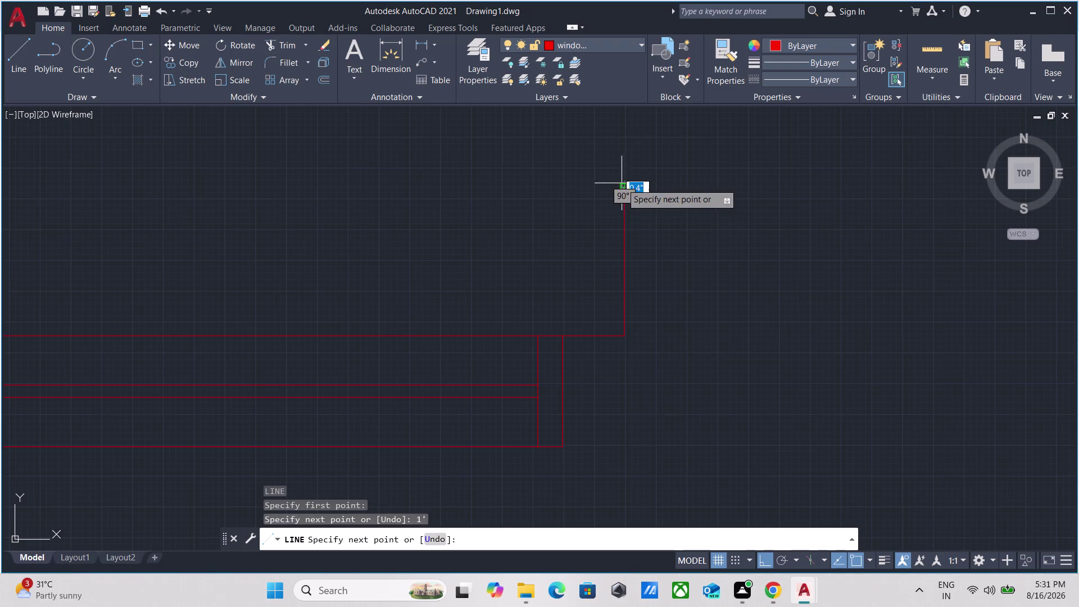
Erase the stray vertical line and draw a 1' line up from the wall's end corner.
scroll(down, 3)
middle_drag(447, 163, 669, 189)
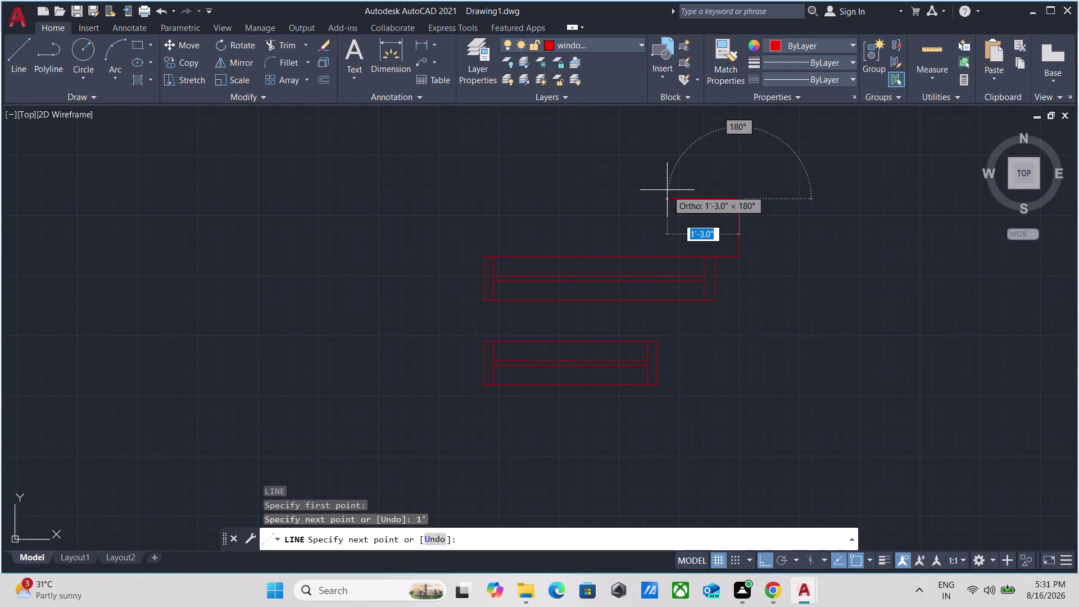
key(Escape)
scroll(up, 3)
middle_drag(725, 177, 701, 290)
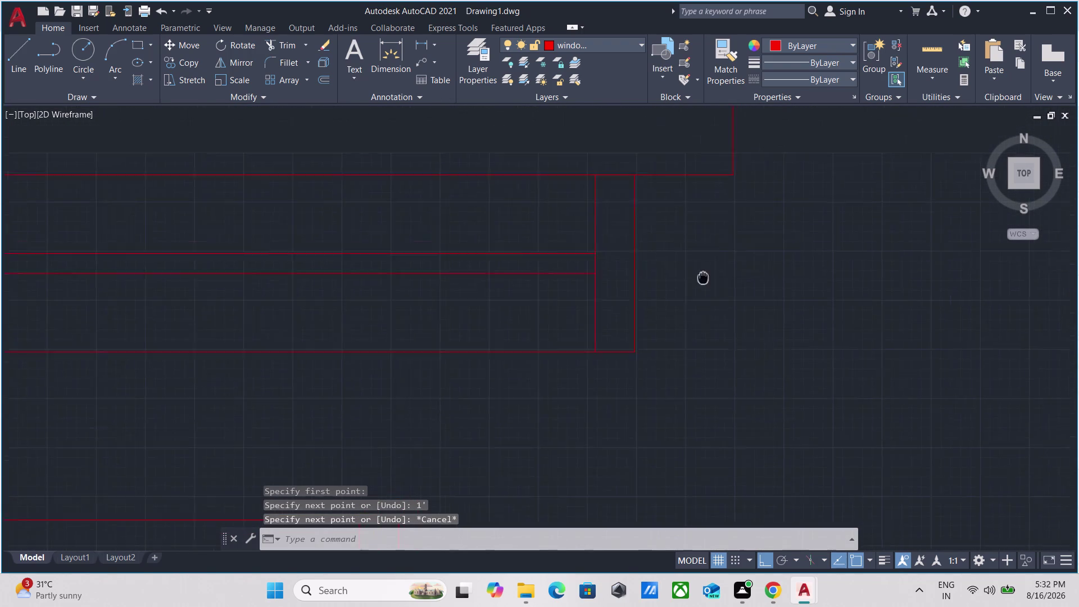
middle_drag(700, 290, 693, 312)
drag(691, 266, 678, 251)
key(Escape)
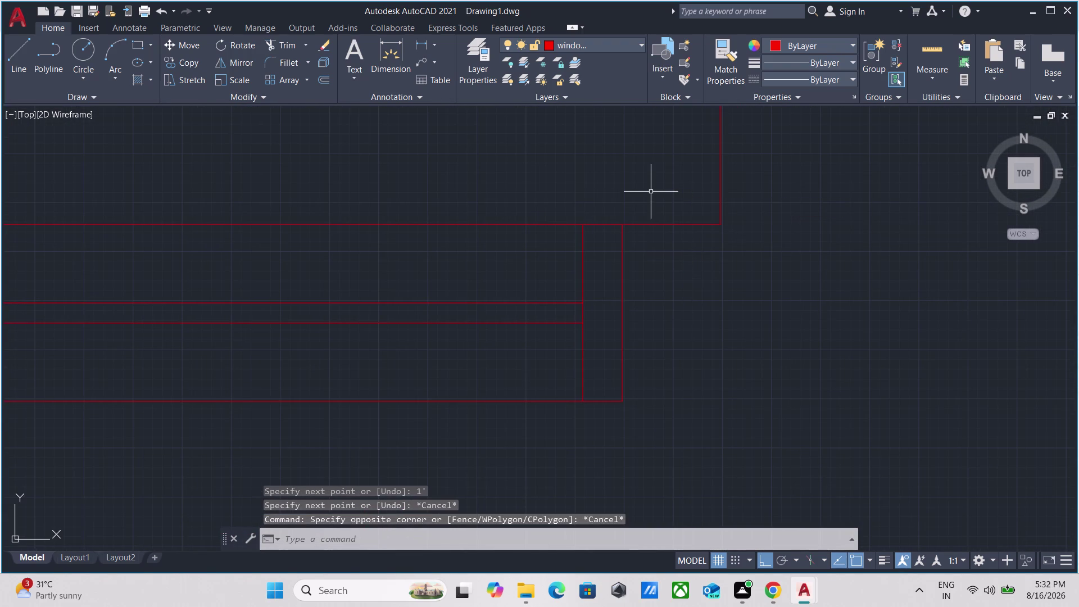
From the top-left corner, draw lines 6" left, 1' up, and across to the right line.
key(l)
key(Return)
scroll(down, 3)
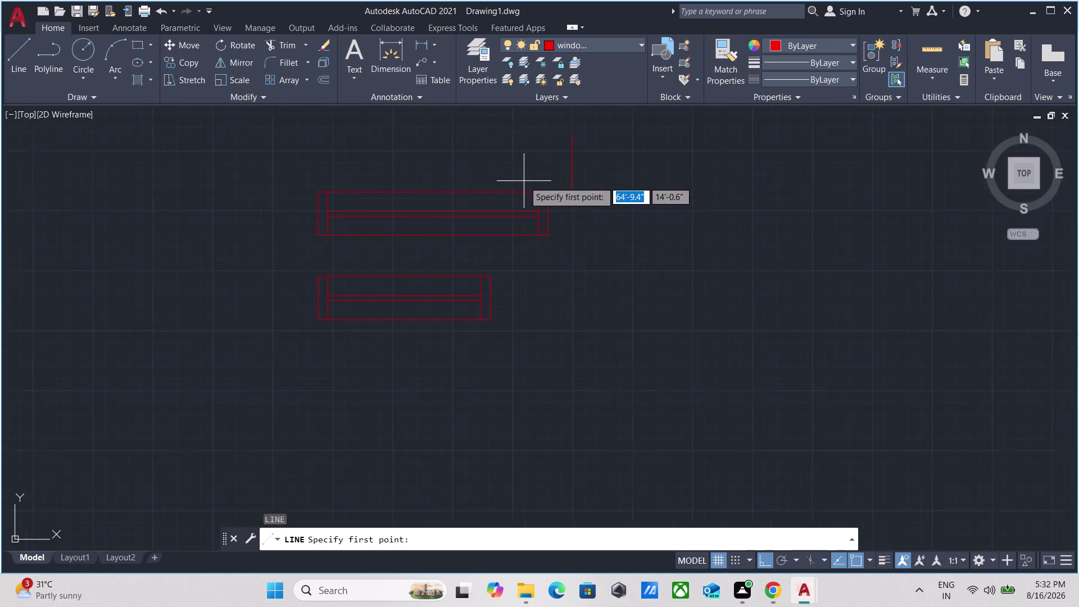
middle_drag(529, 181, 707, 197)
scroll(up, 3)
scroll(up, 3)
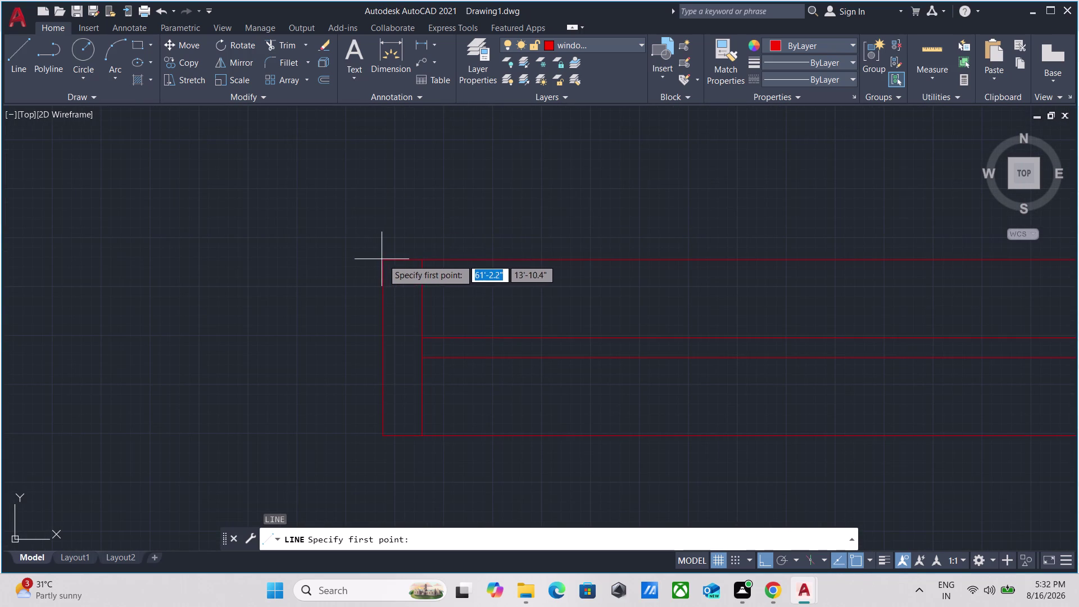
click(384, 259)
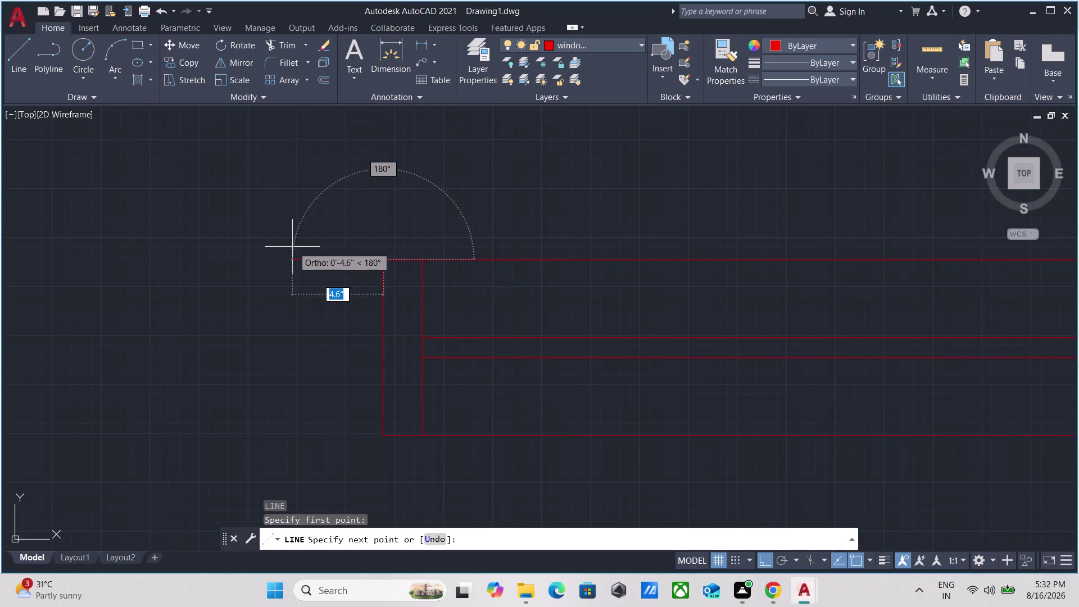
key(6)
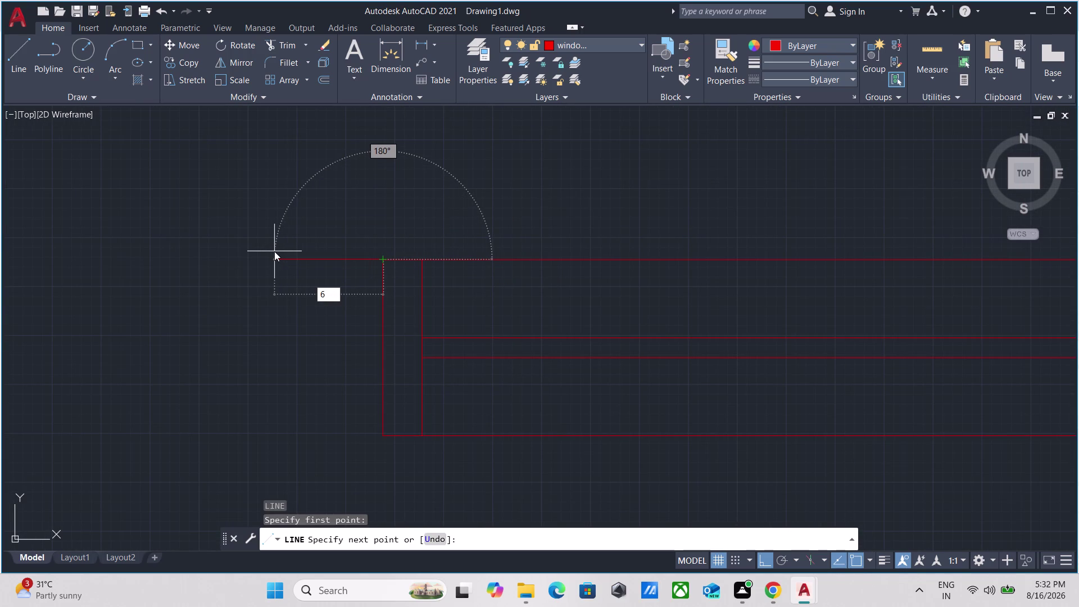
key(Return)
scroll(down, 3)
middle_drag(290, 134, 290, 250)
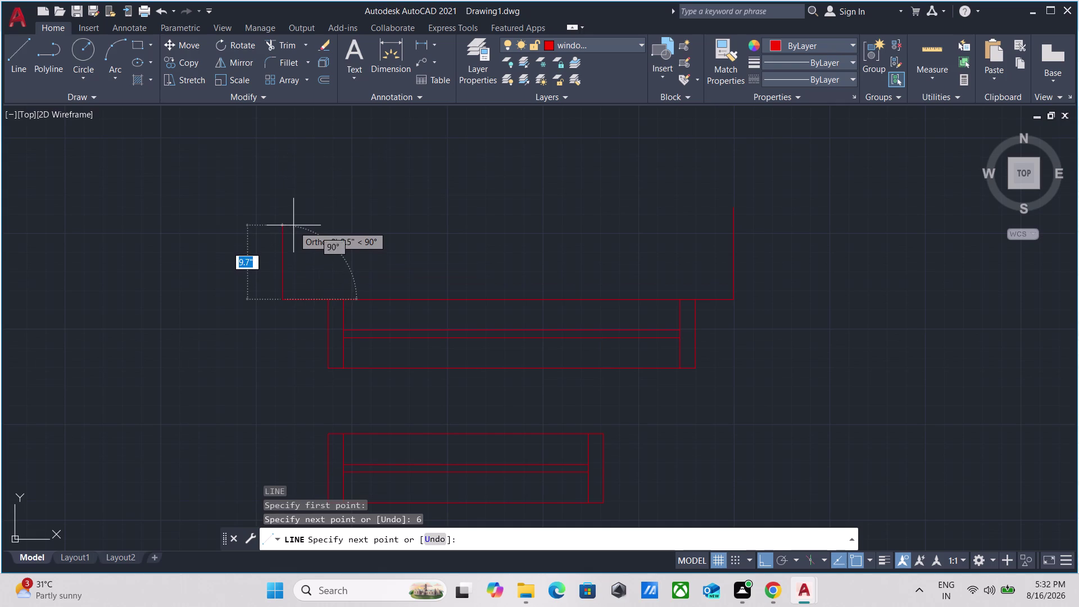
text(1)
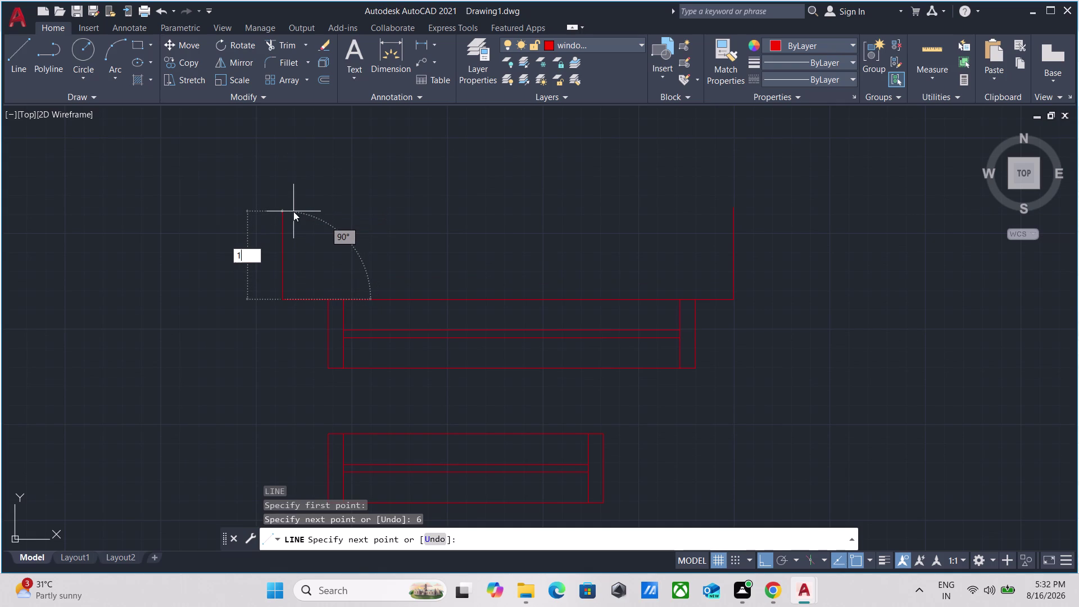
text(')
key(Return)
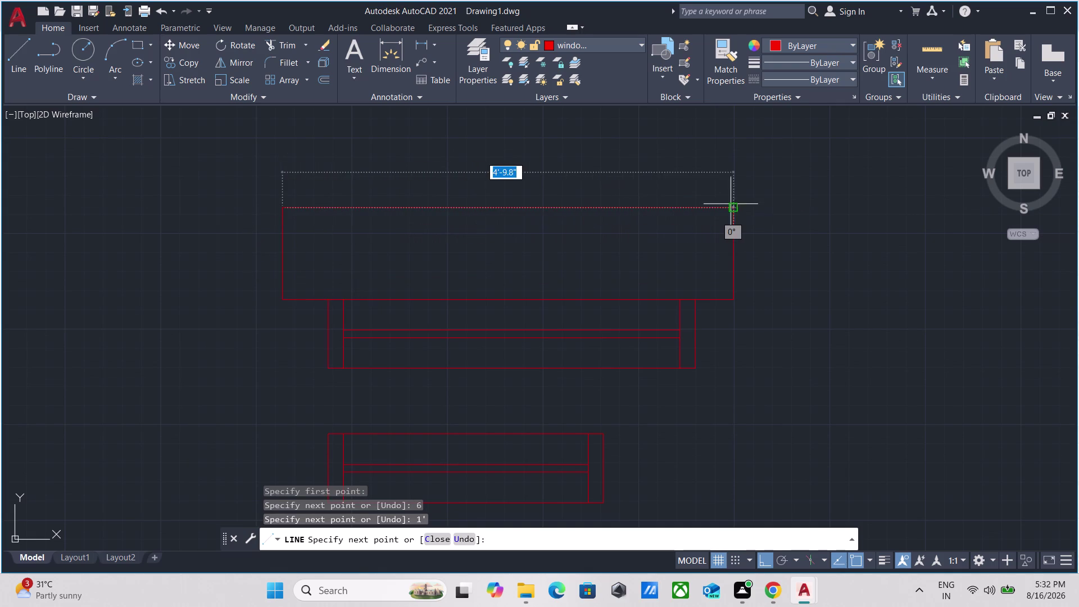
click(734, 209)
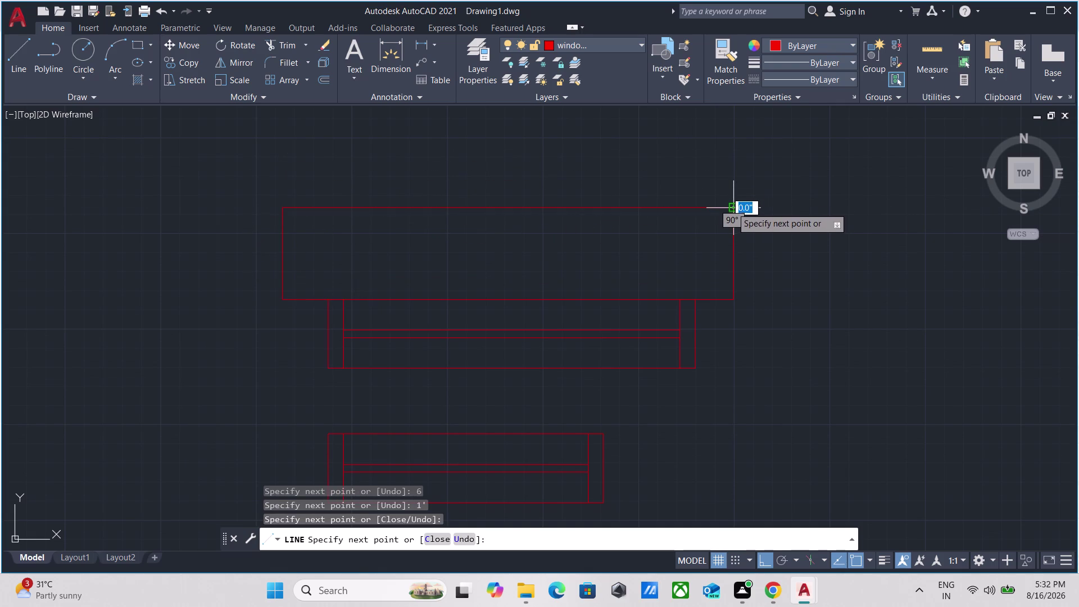
key(Escape)
scroll(down, 3)
drag(764, 221, 741, 209)
click(650, 163)
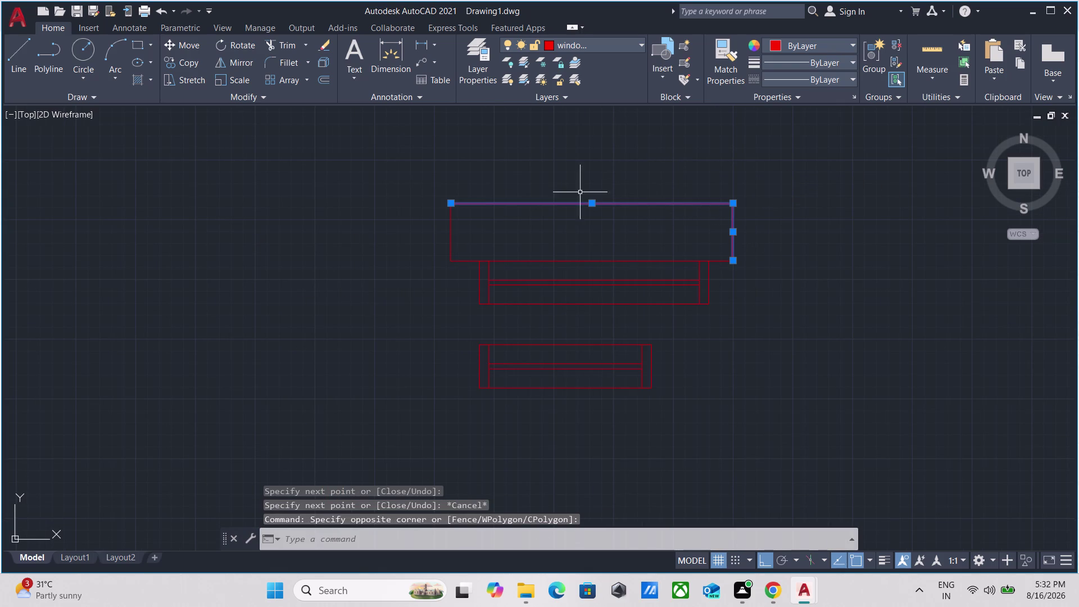
Pick the outline's edges one by one, then cancel and clear that selection.
click(491, 221)
click(385, 213)
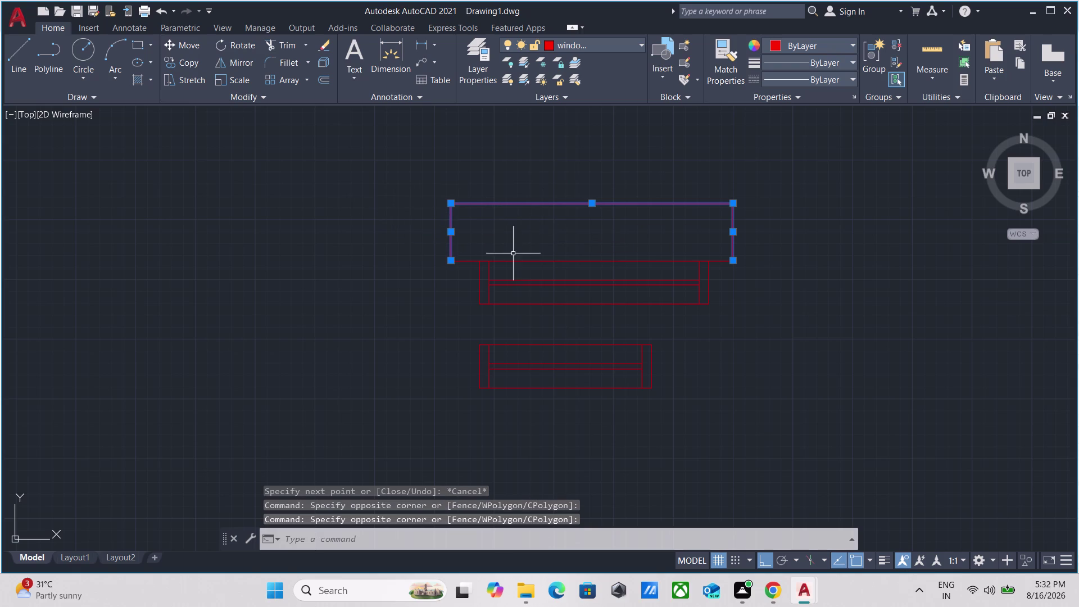
scroll(up, 3)
drag(431, 238, 421, 256)
click(399, 296)
middle_drag(598, 206, 442, 183)
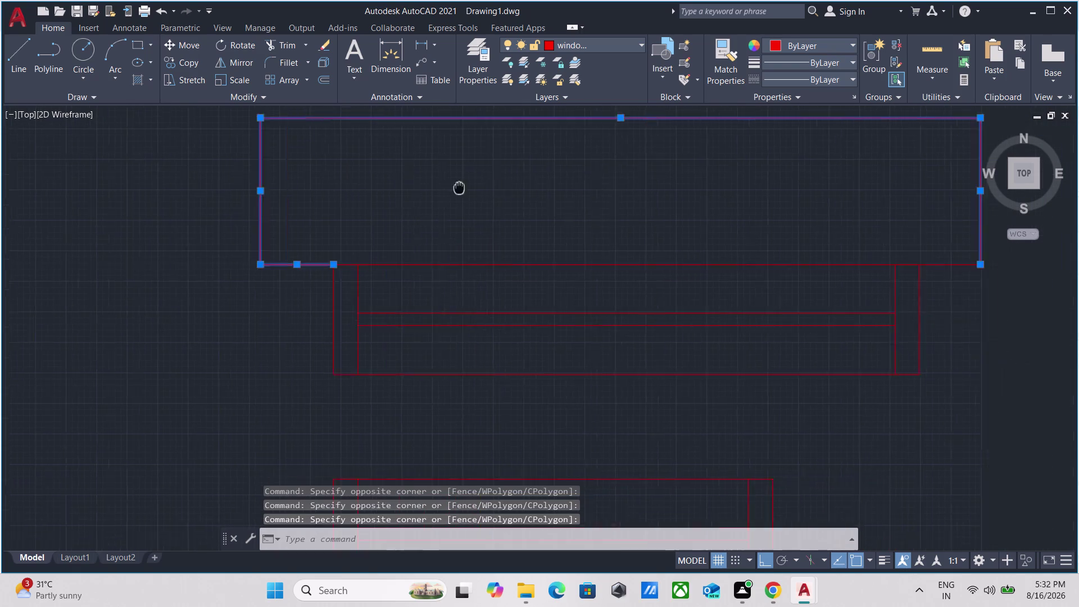
middle_drag(441, 183, 358, 162)
scroll(down, 3)
scroll(up, 3)
click(825, 241)
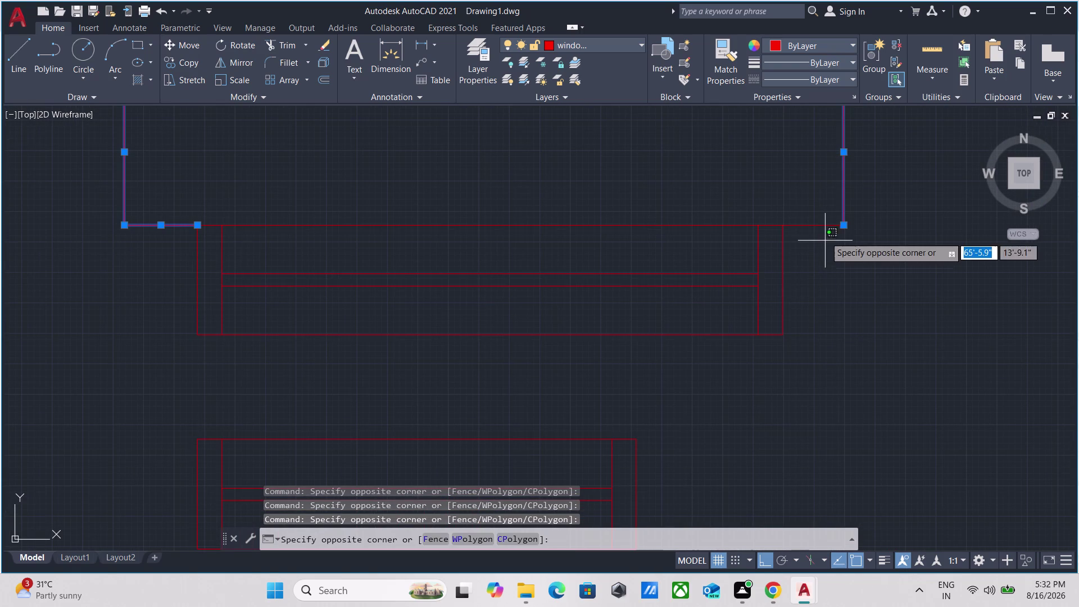
key(Escape)
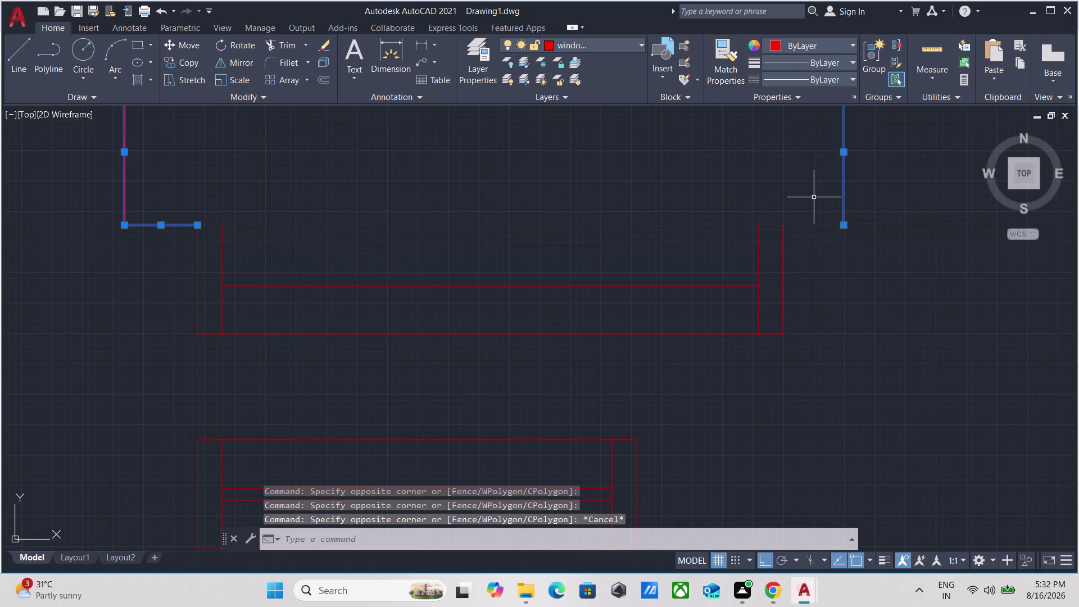
scroll(down, 3)
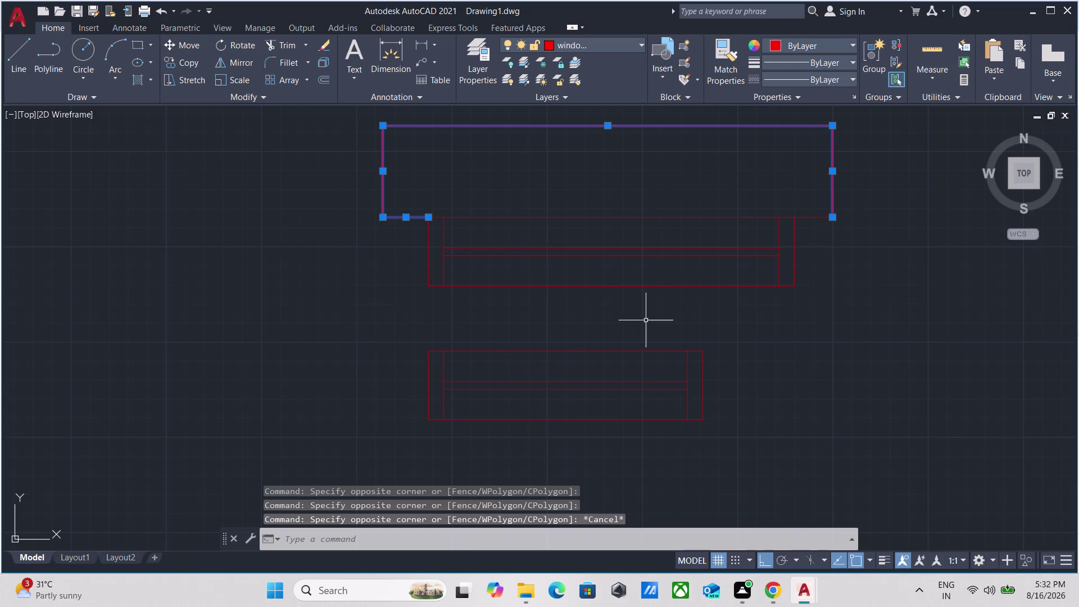
key(Escape)
Window-select the outline and upper window symbol and group them with G.
scroll(up, 3)
scroll(down, 3)
middle_click(402, 304)
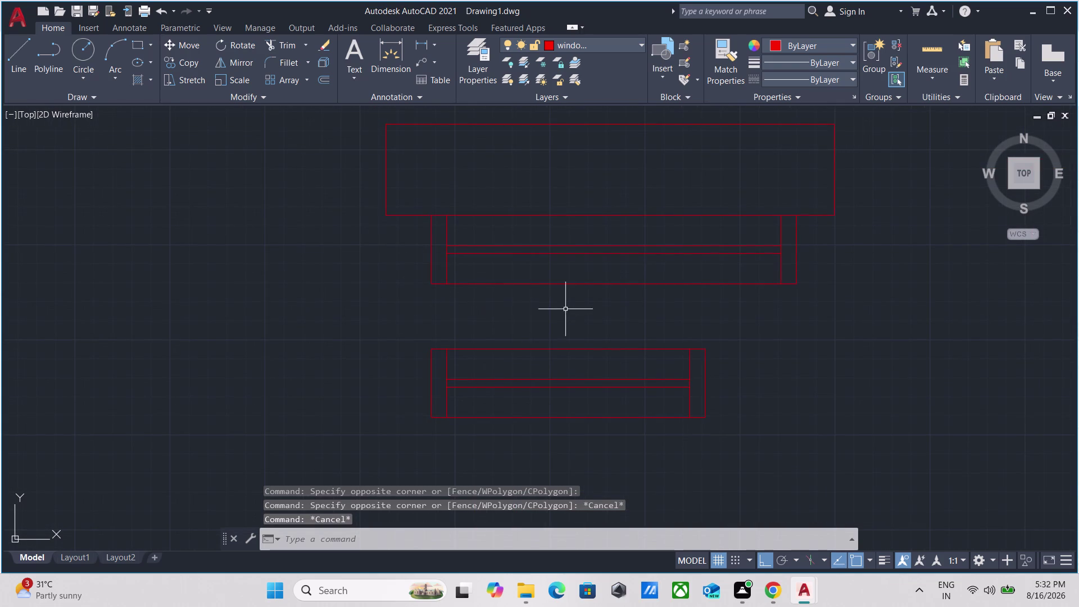
middle_drag(584, 292, 577, 315)
drag(862, 322, 856, 315)
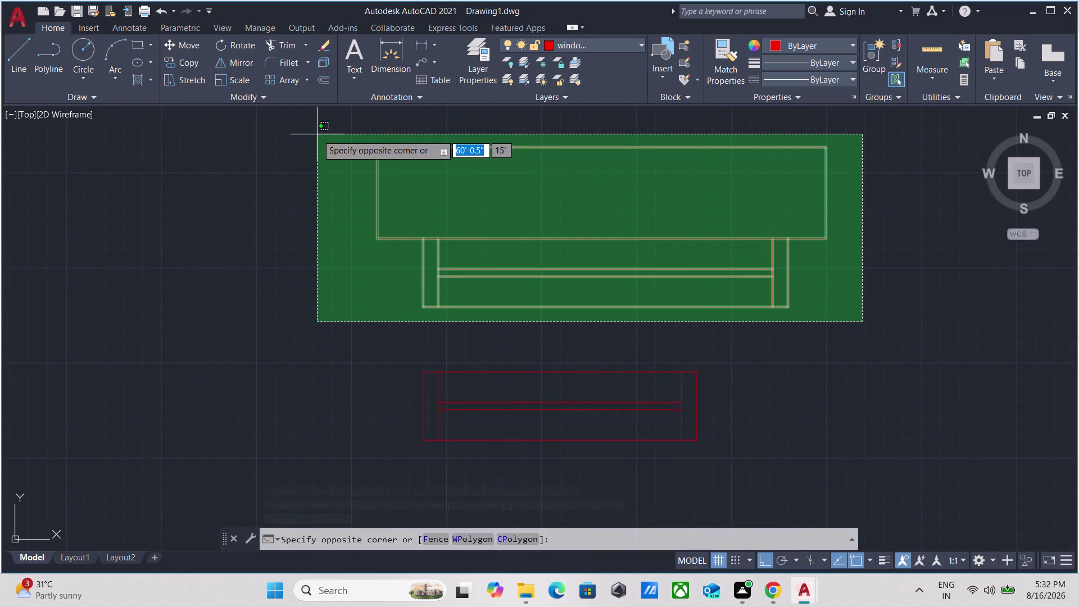
click(317, 130)
key(g)
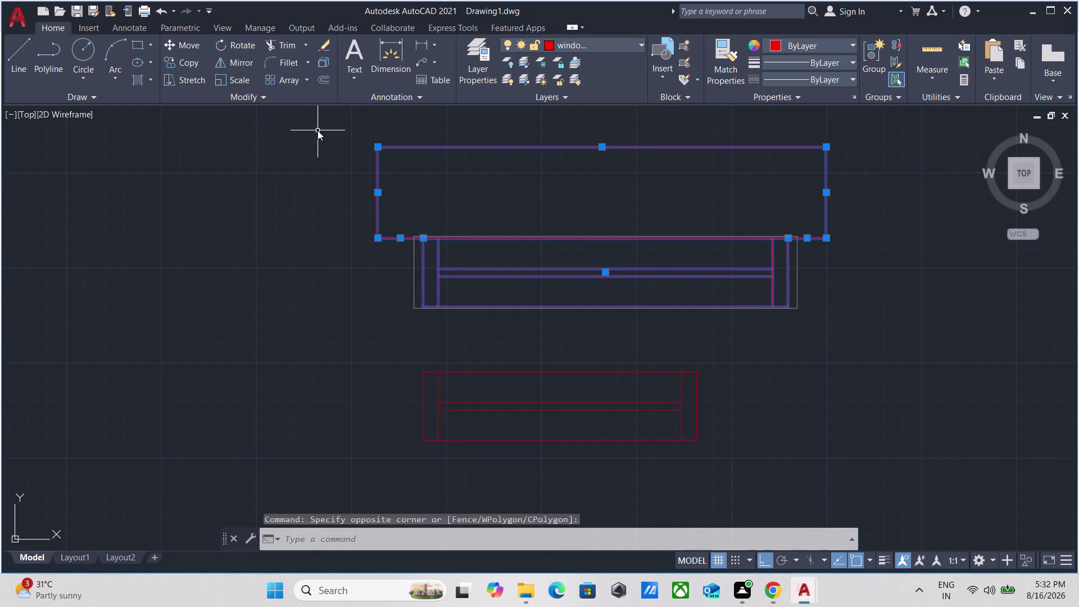
key(Return)
drag(679, 339, 665, 305)
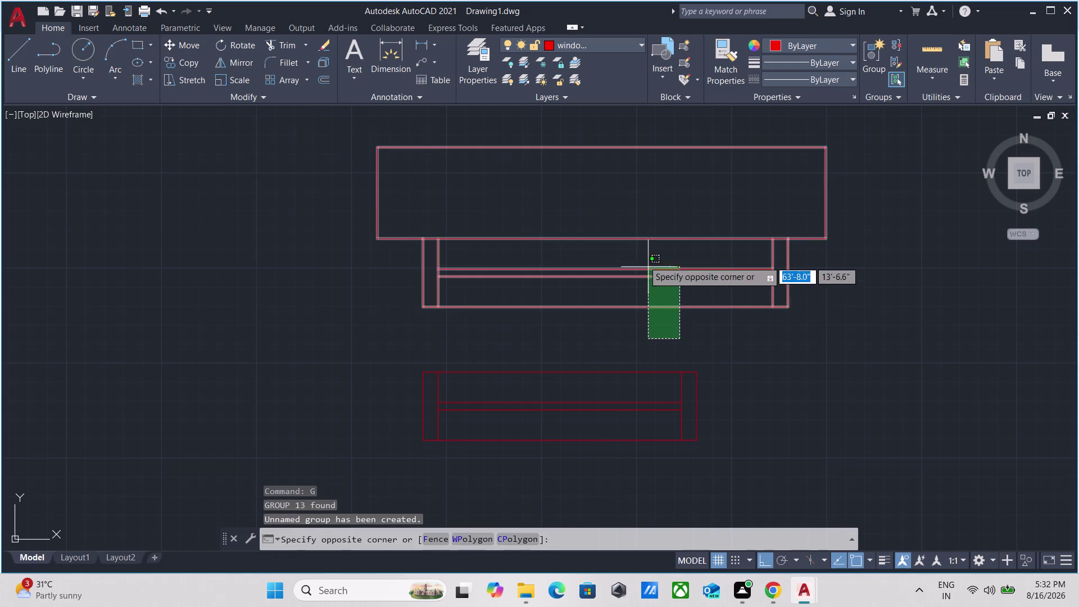
Start copying the window group from its base point, with Ortho turned off.
click(644, 260)
text(co)
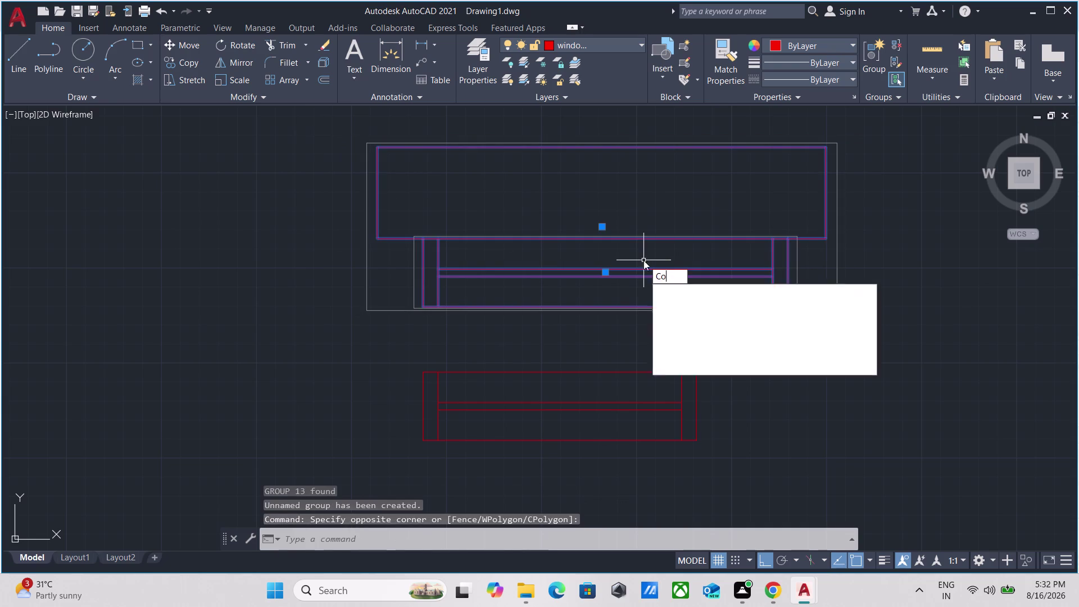
key(Return)
drag(604, 308, 604, 300)
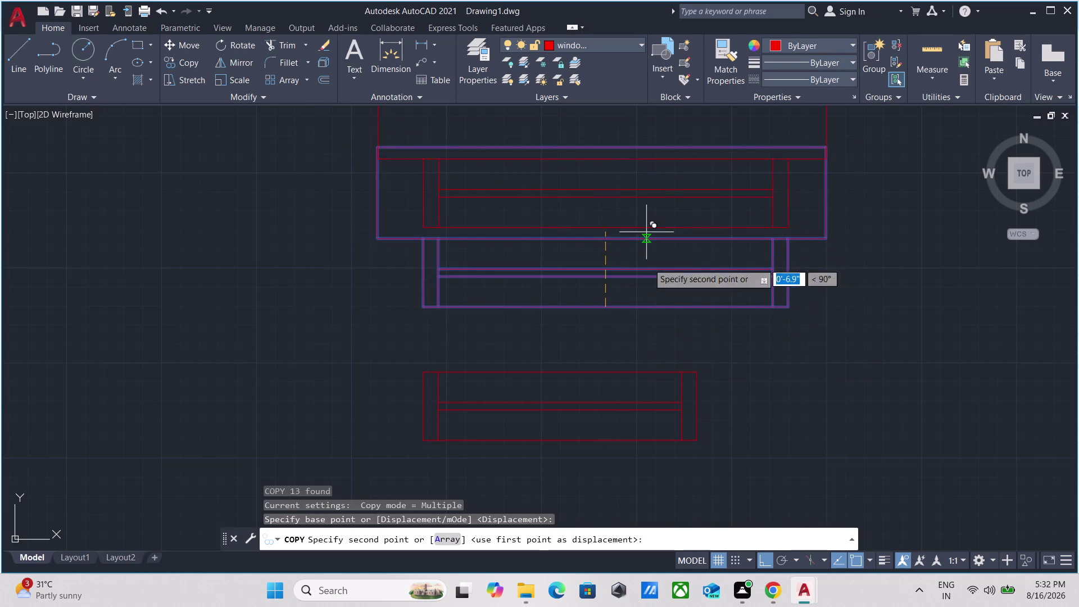
key(F8)
scroll(down, 3)
middle_drag(255, 240, 258, 238)
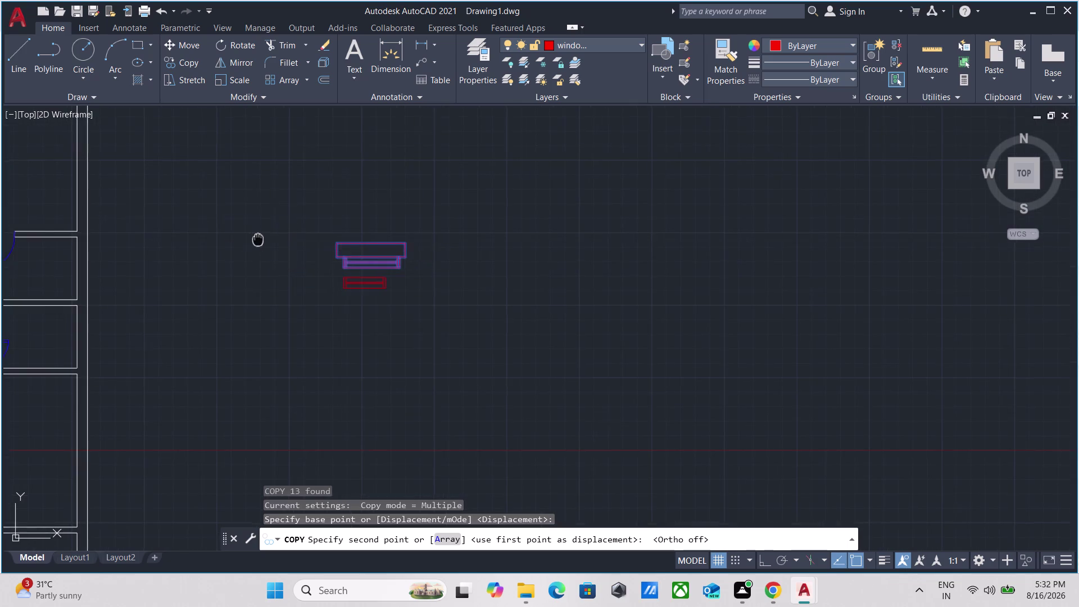
middle_drag(258, 238, 998, 206)
middle_drag(431, 132, 460, 333)
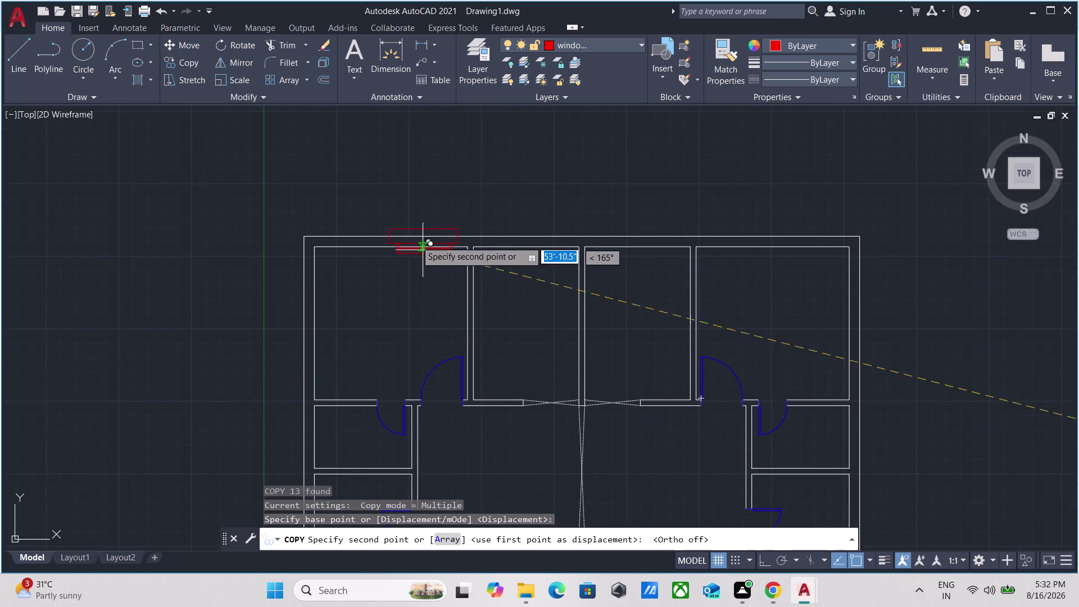
scroll(up, 3)
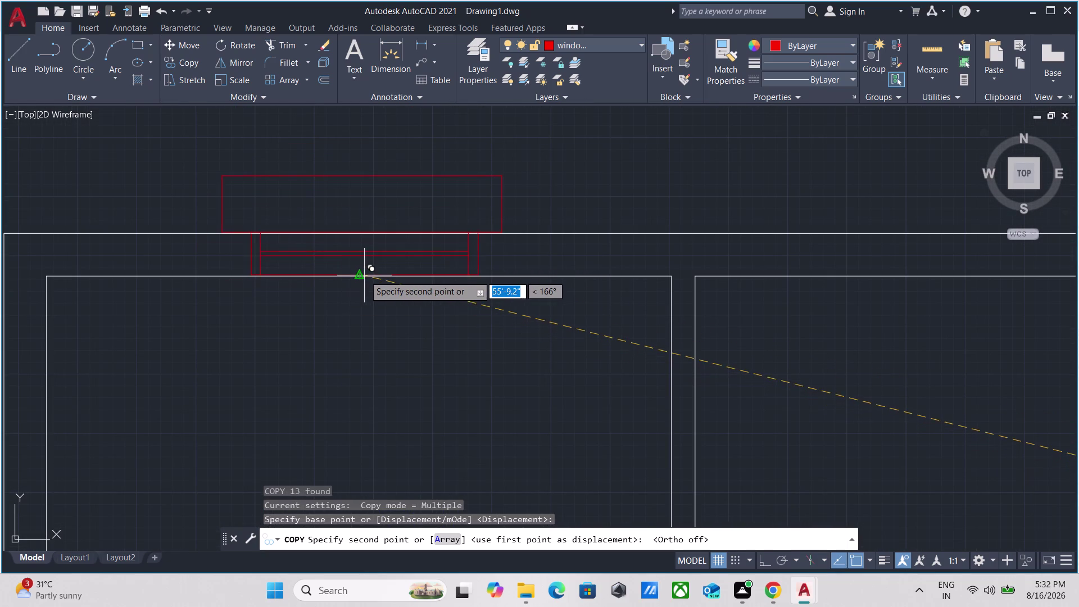
Place window copies at points along the top wall, then finish copying.
click(360, 274)
scroll(down, 3)
middle_drag(678, 186, 538, 199)
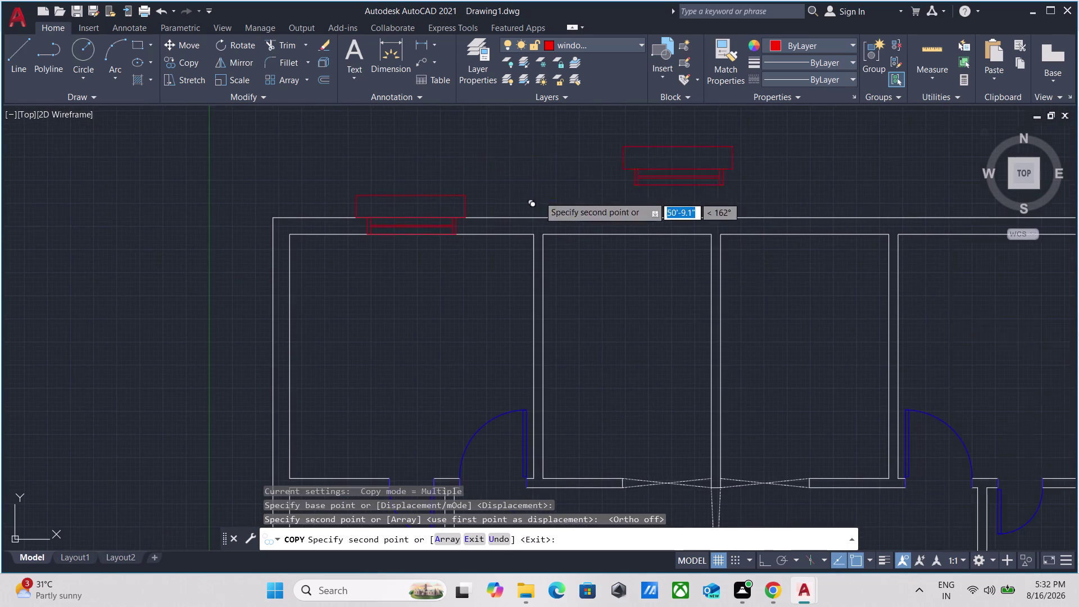
middle_drag(834, 194, 436, 172)
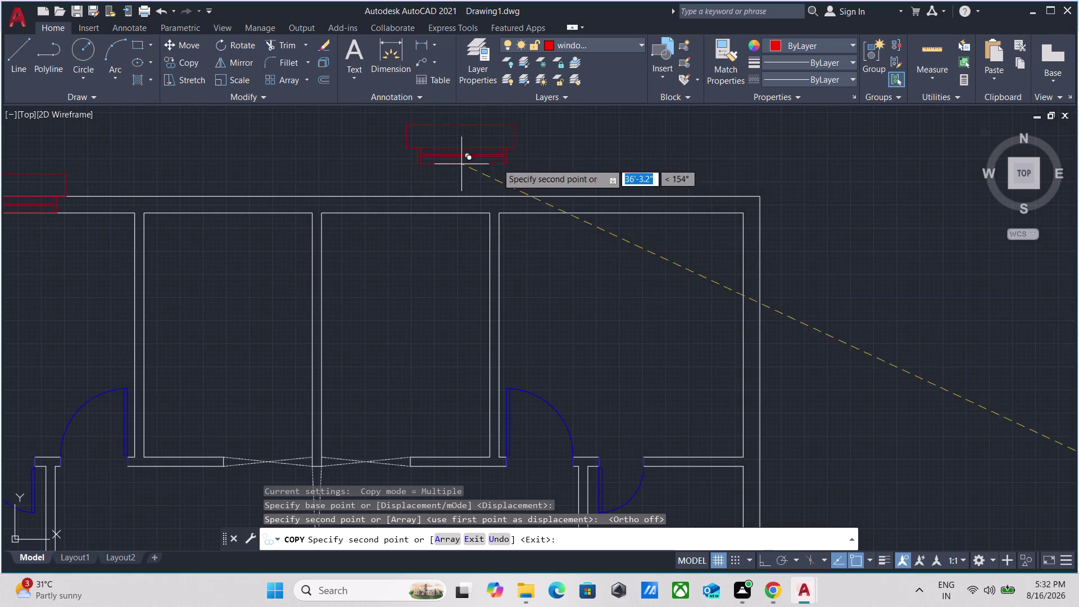
click(625, 212)
scroll(down, 3)
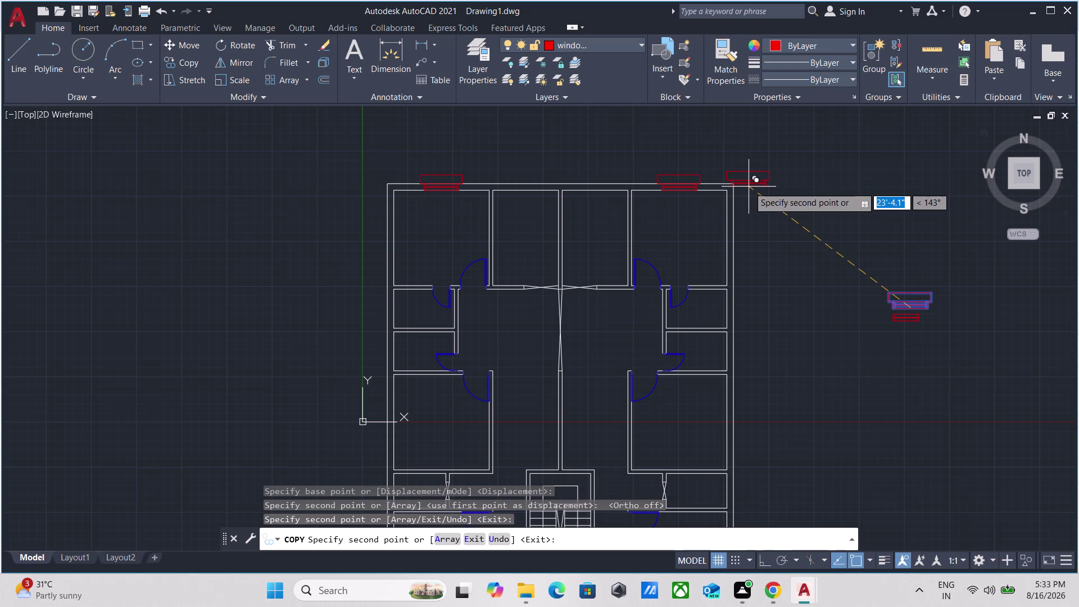
scroll(up, 3)
scroll(down, 3)
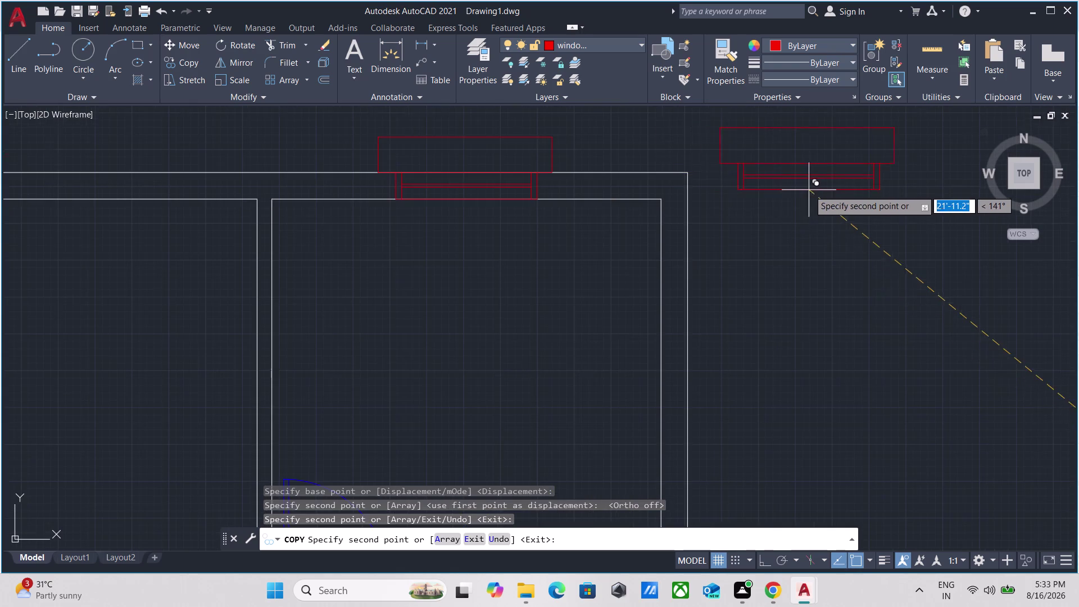
scroll(down, 3)
scroll(down, 3)
middle_drag(845, 197, 589, 178)
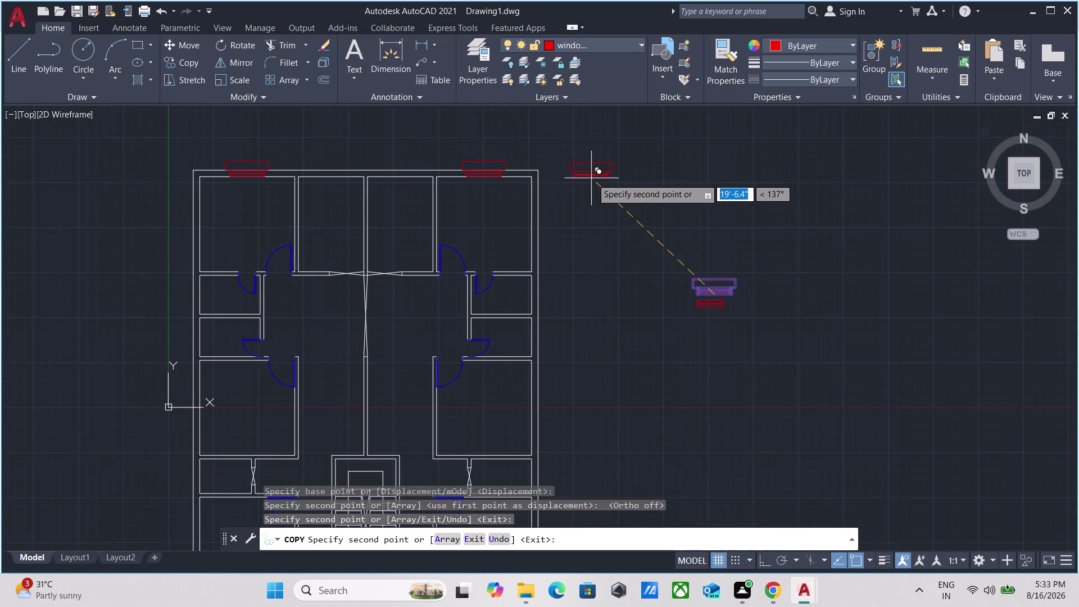
scroll(up, 3)
key(Escape)
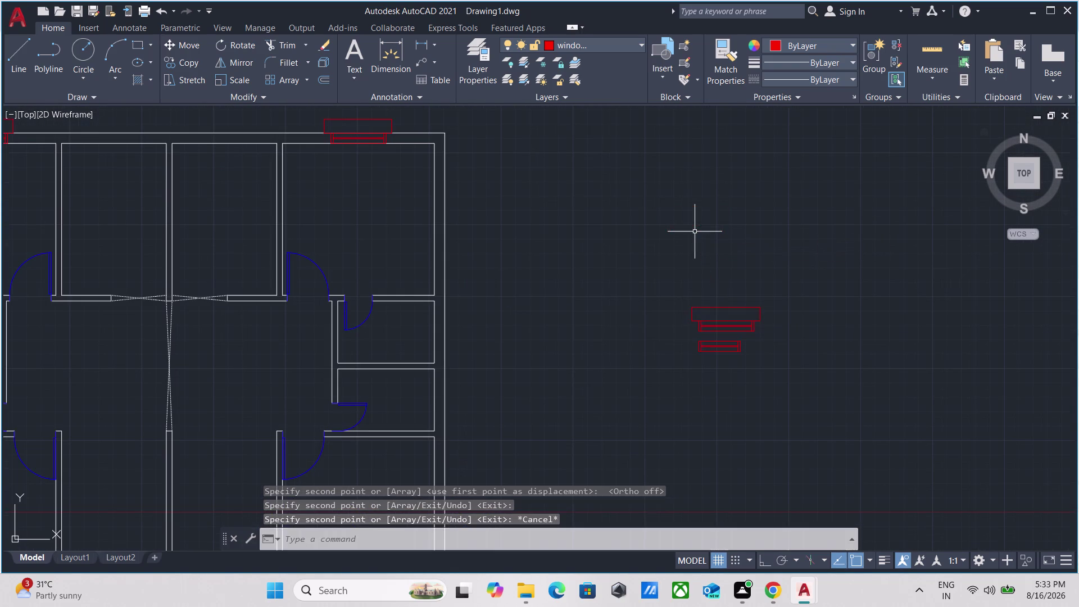
Copy the smaller window symbol from its lower-left corner to a spot below the original.
scroll(up, 3)
middle_drag(678, 427, 630, 96)
middle_drag(670, 170, 523, 276)
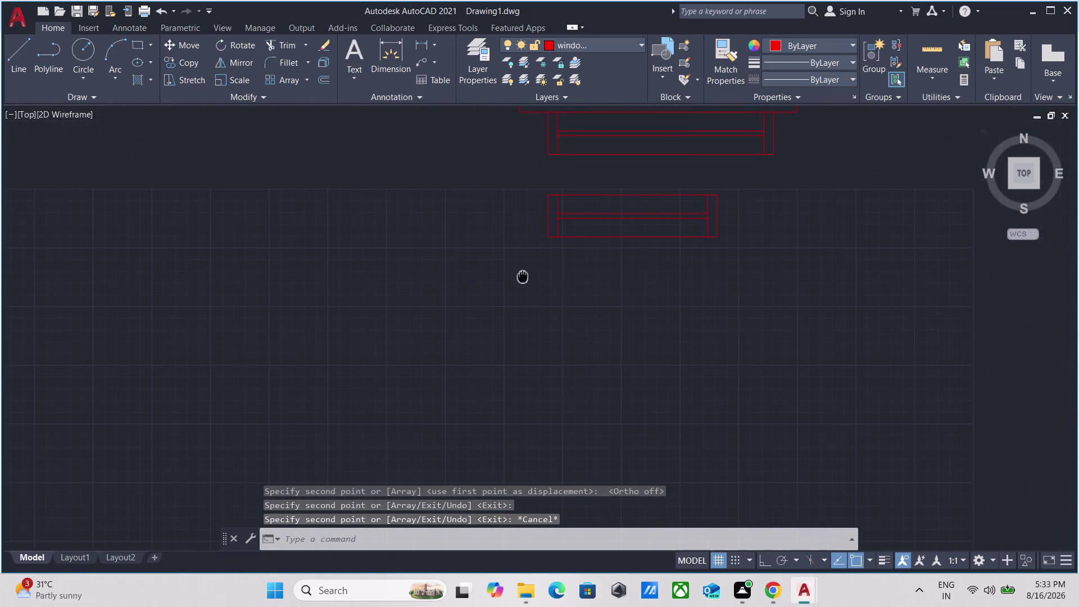
middle_drag(523, 276, 523, 276)
drag(661, 282, 655, 254)
click(608, 165)
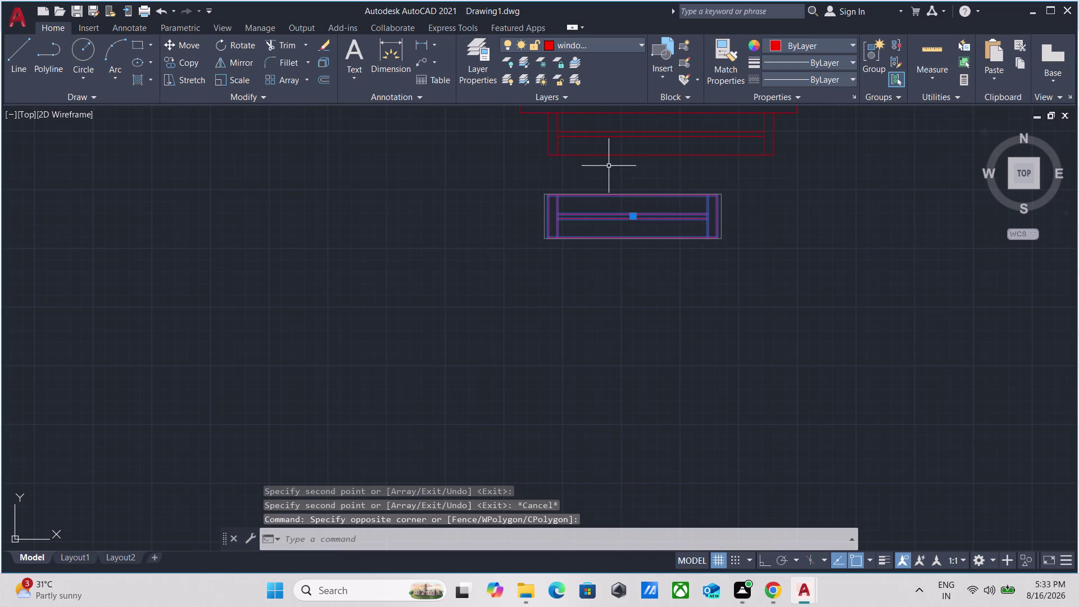
key(c)
key(o)
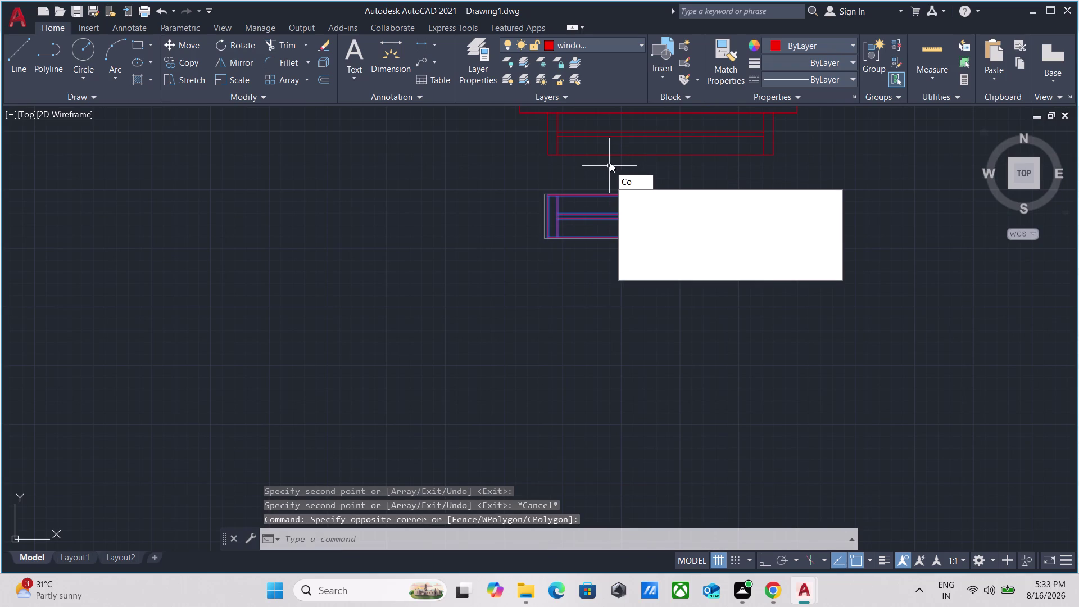
key(Return)
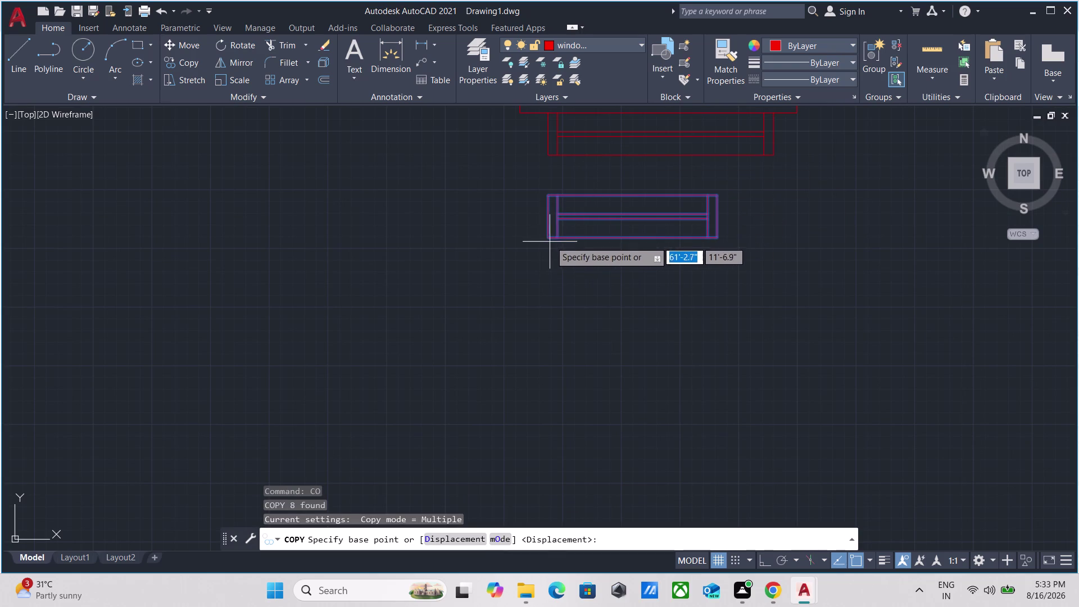
click(551, 238)
middle_drag(225, 324, 804, 285)
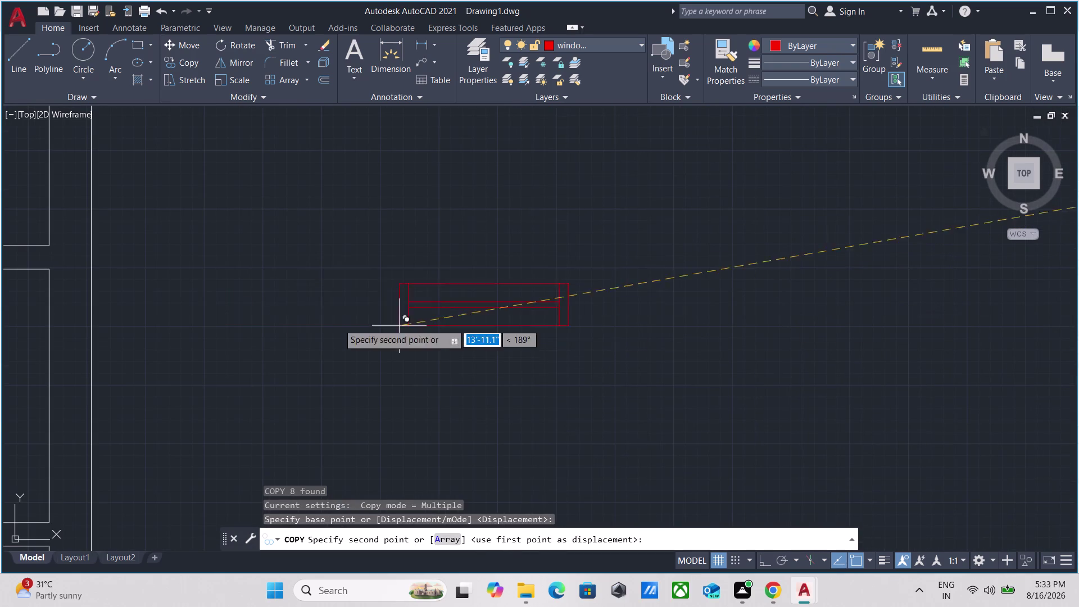
click(280, 307)
drag(345, 435, 350, 429)
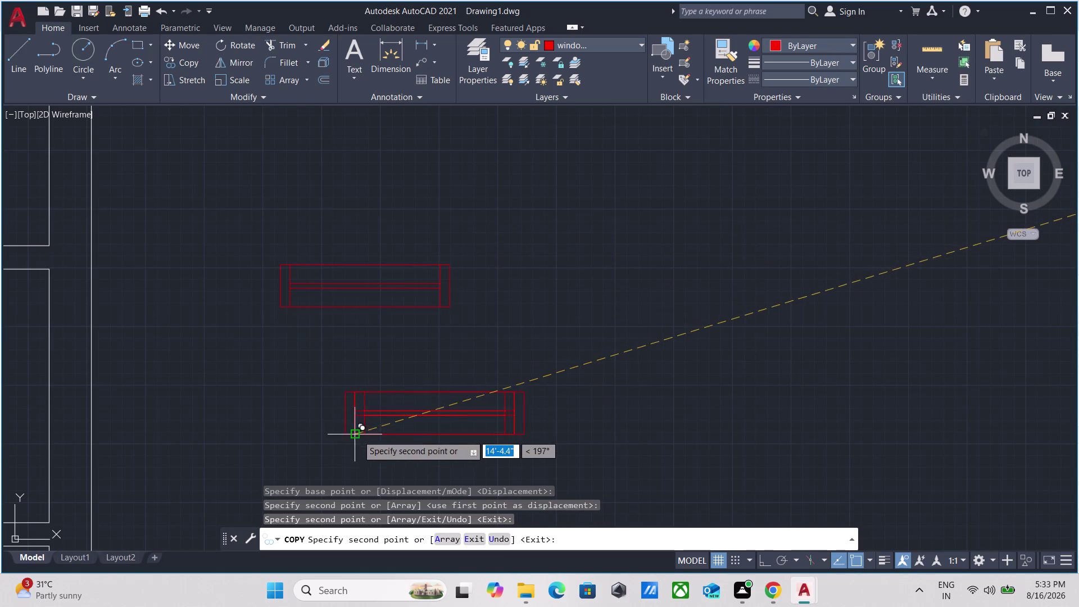
key(Escape)
Ungroup the new lower window copy.
drag(617, 493, 604, 461)
click(461, 361)
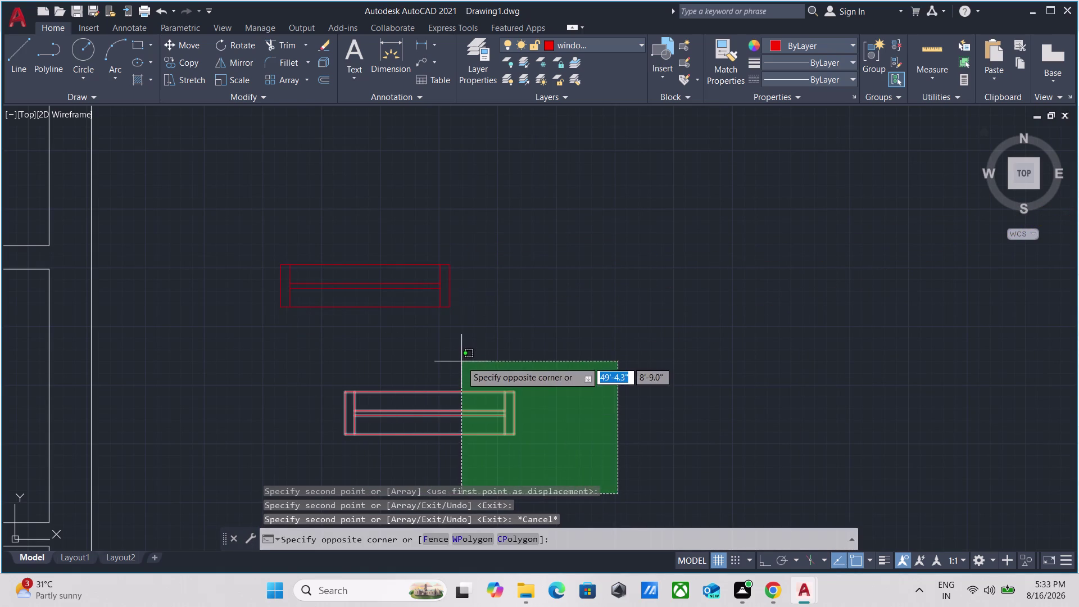
text(un)
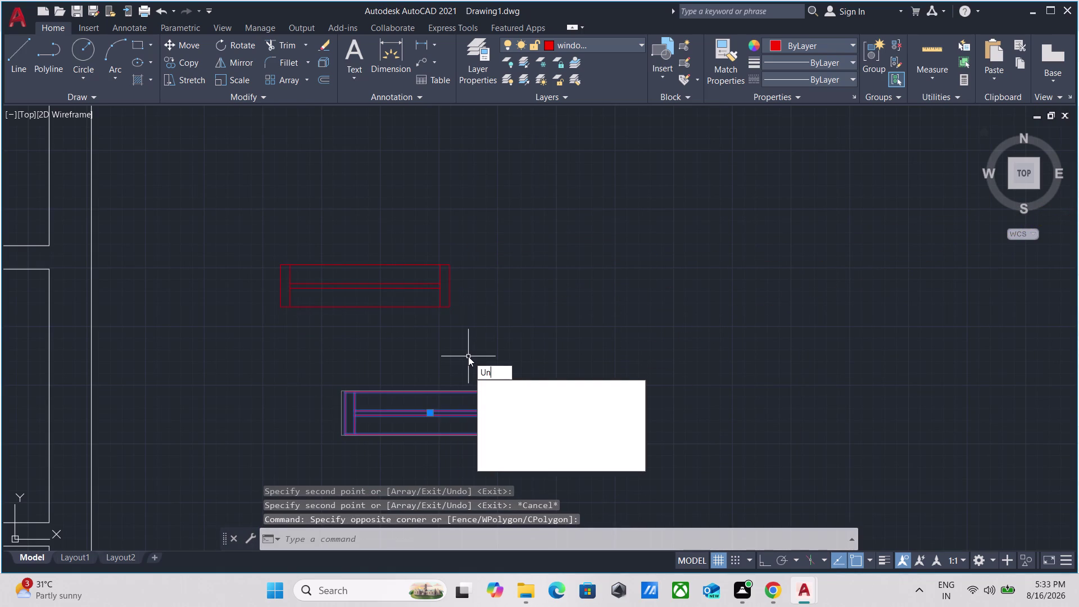
key(g)
key(Return)
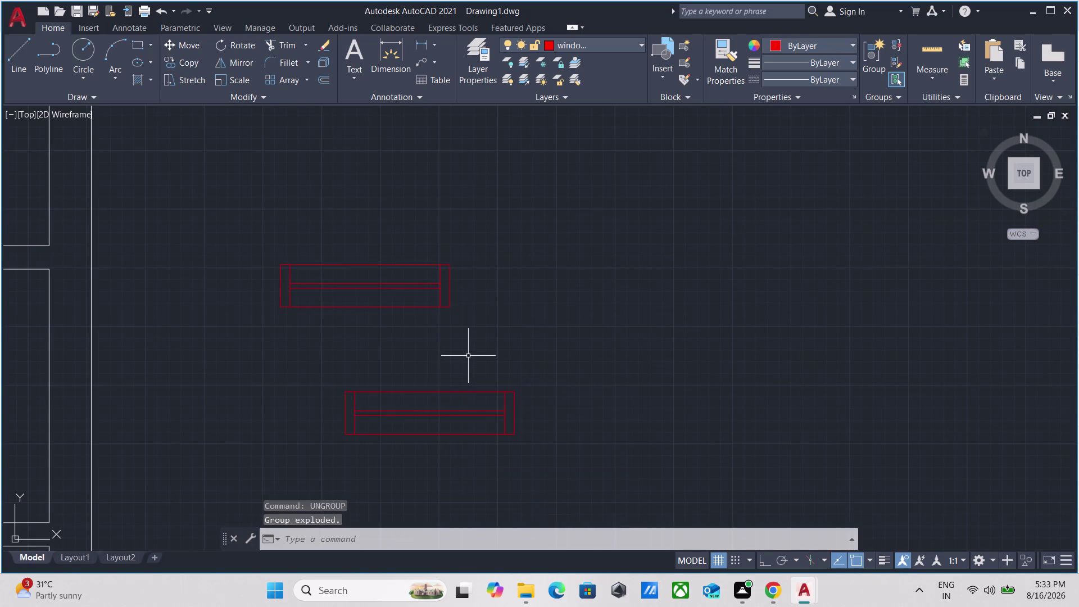
Select the lower window's right end and begin a stretch, then cancel it.
click(510, 449)
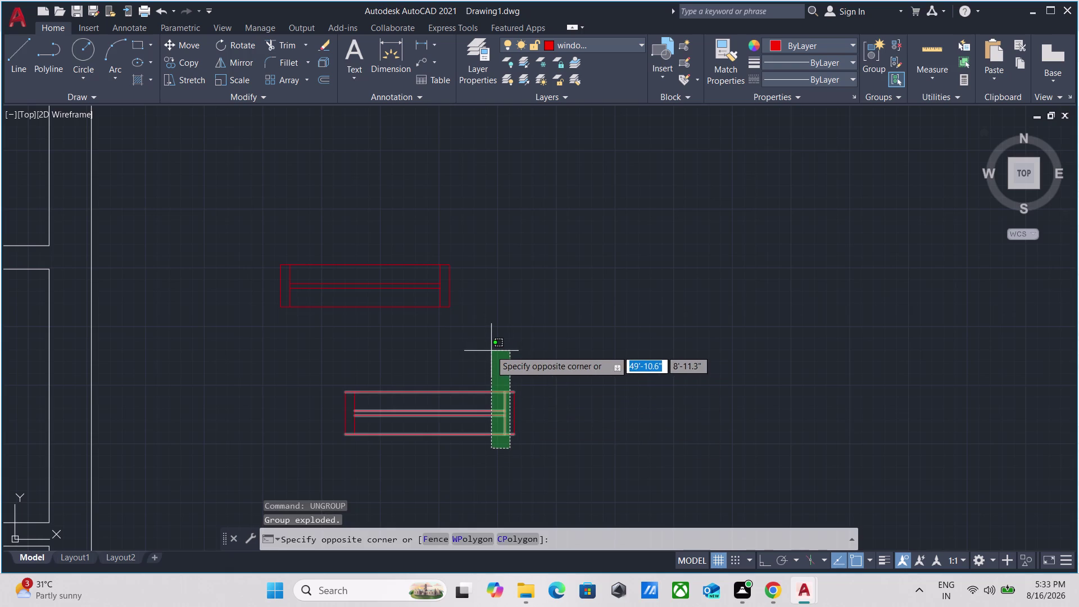
click(497, 357)
drag(537, 438, 534, 433)
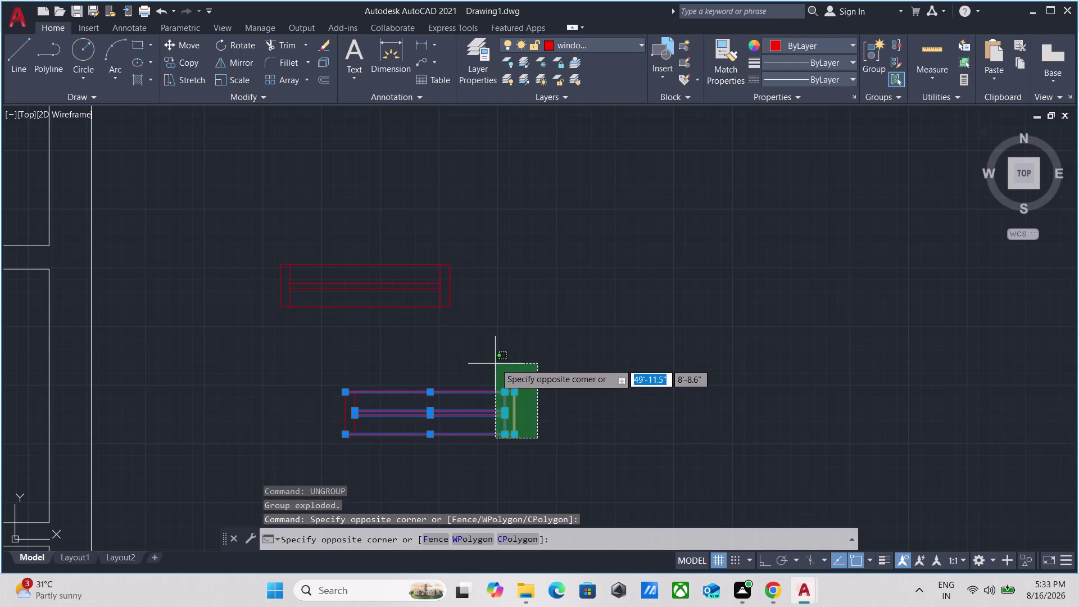
click(495, 363)
key(s)
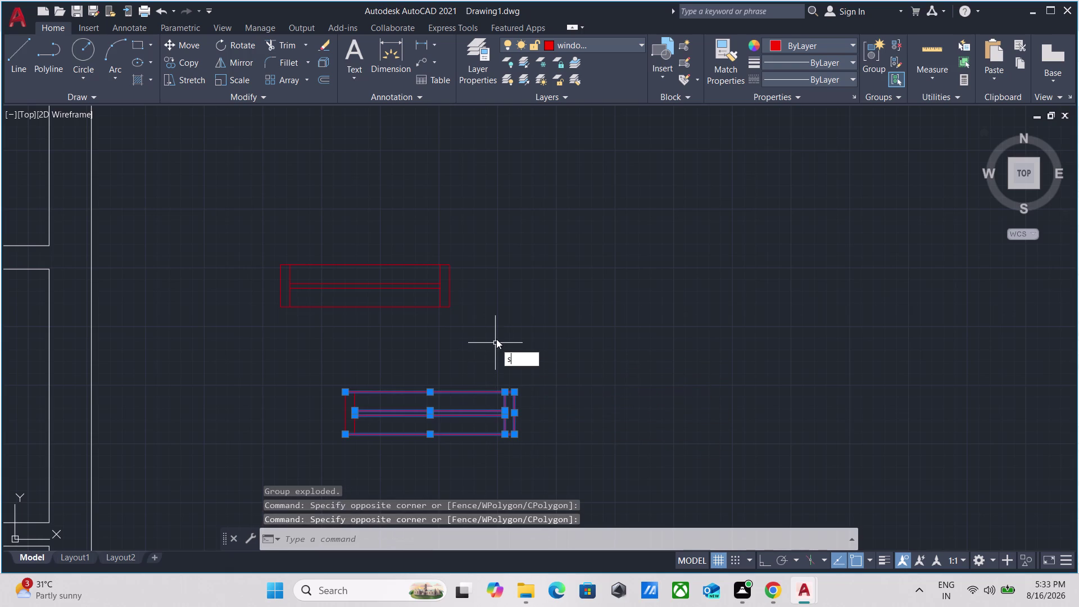
key(r)
key(BackSpace)
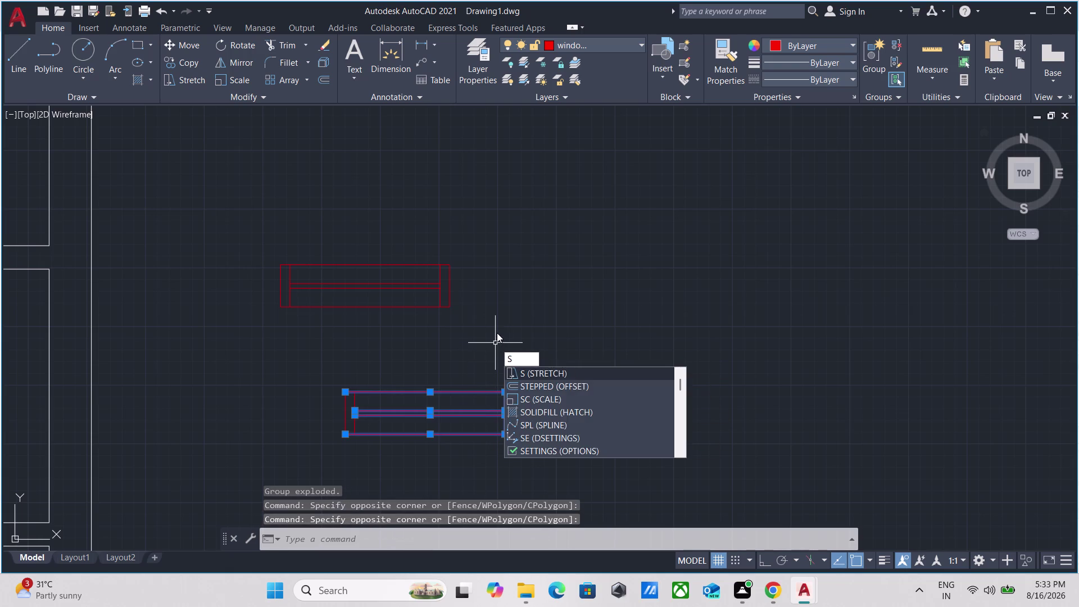
text(tr)
key(e)
key(Return)
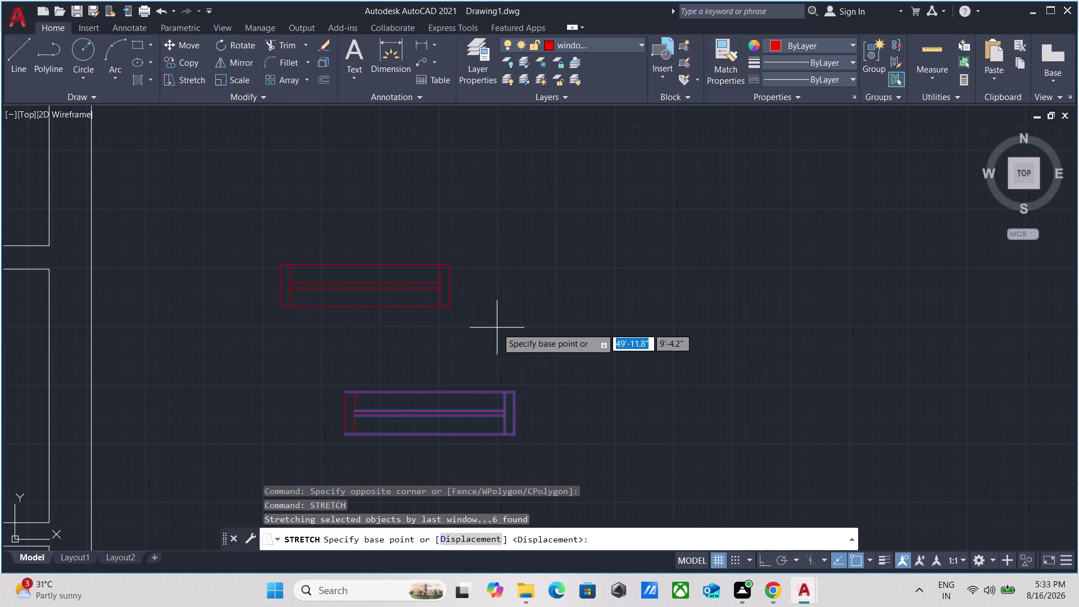
scroll(up, 3)
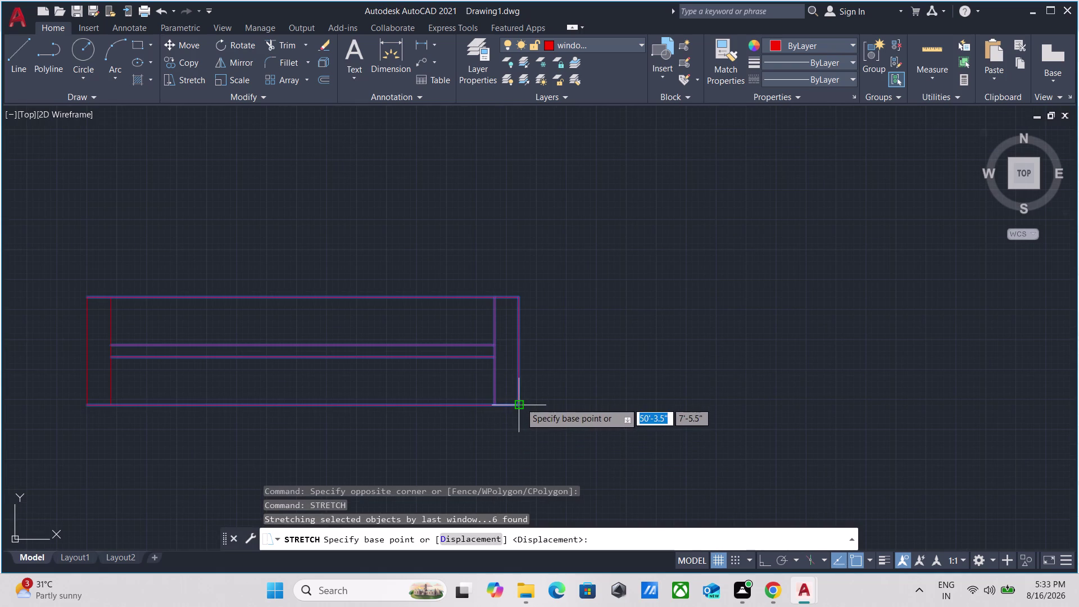
click(520, 403)
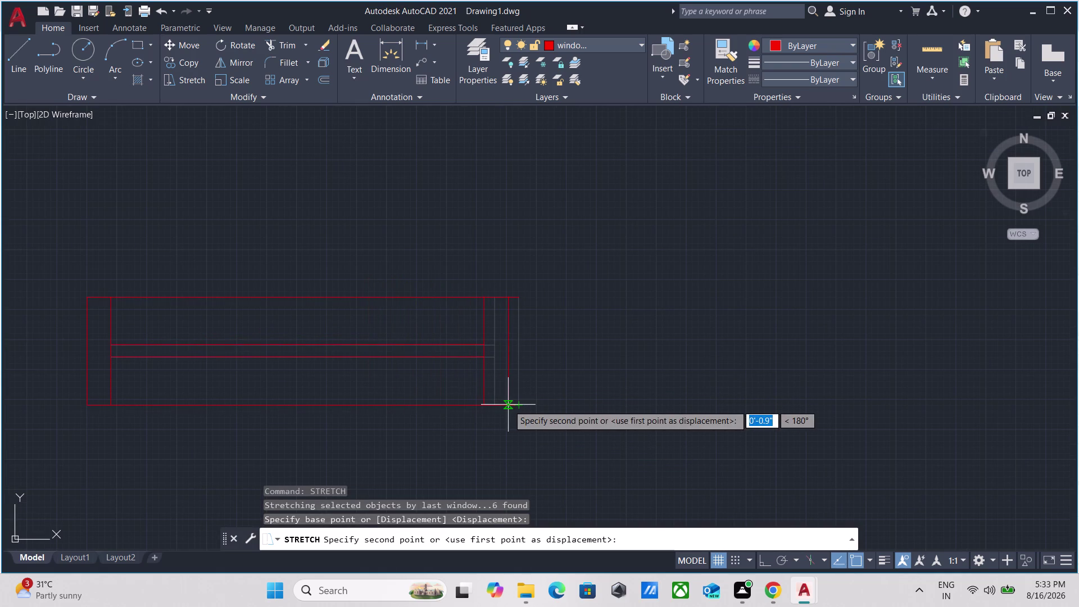
key(Escape)
scroll(down, 3)
middle_drag(520, 403, 602, 365)
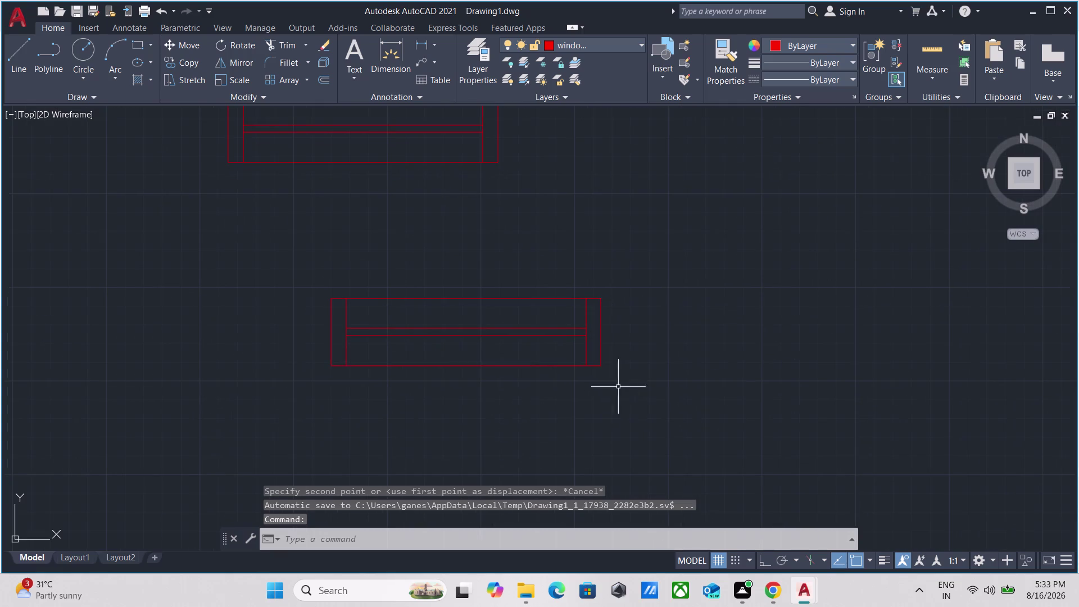
Reselect the lower window and stretch its right end 1' leftward.
drag(641, 426, 627, 403)
click(460, 221)
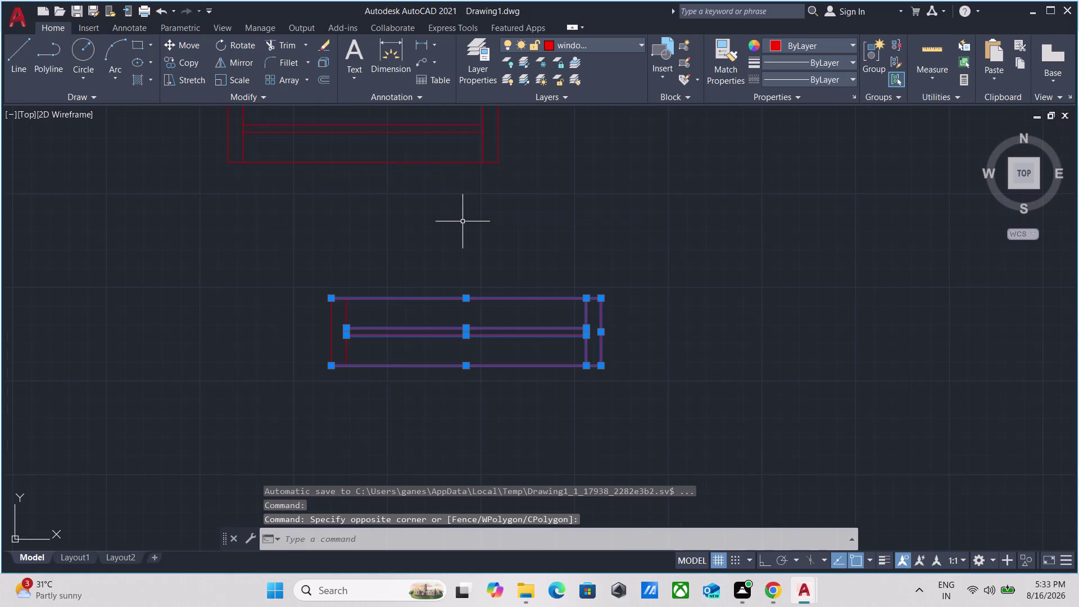
text(st)
text(re)
key(Return)
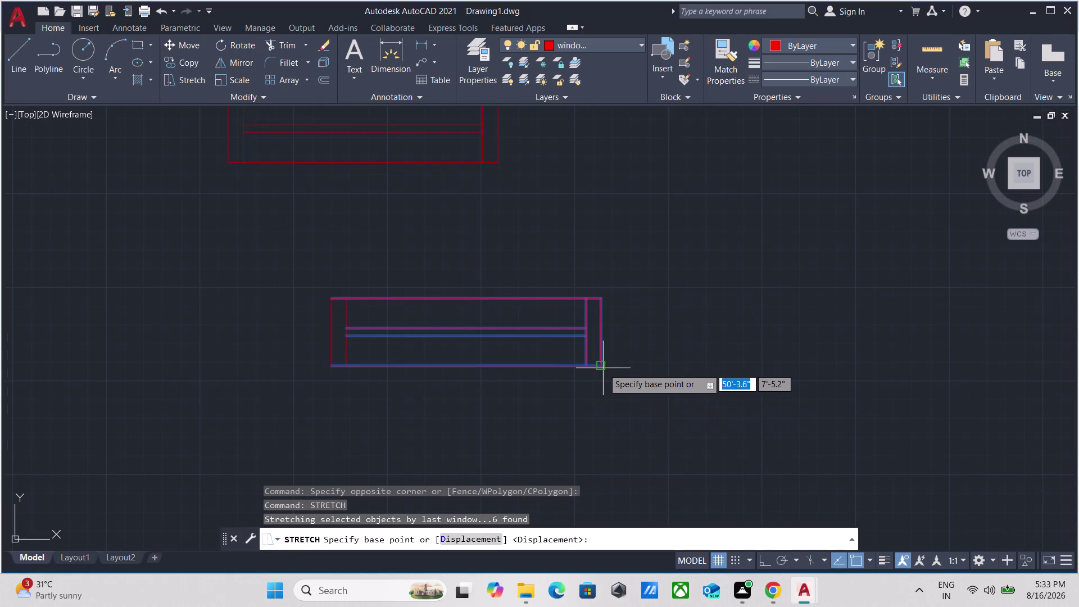
click(604, 367)
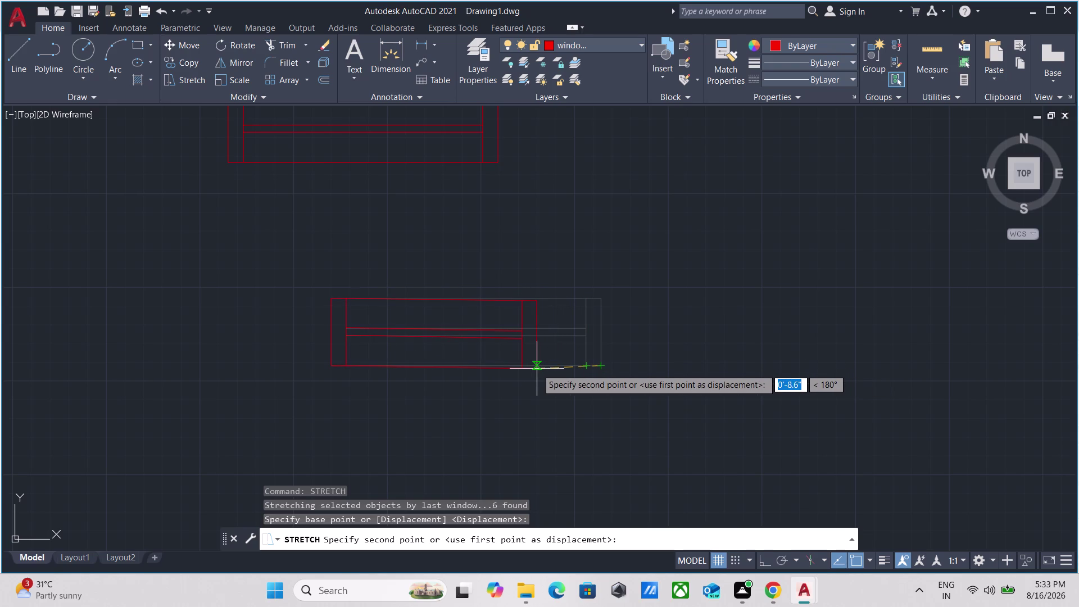
key(1)
key(apostrophe)
key(Return)
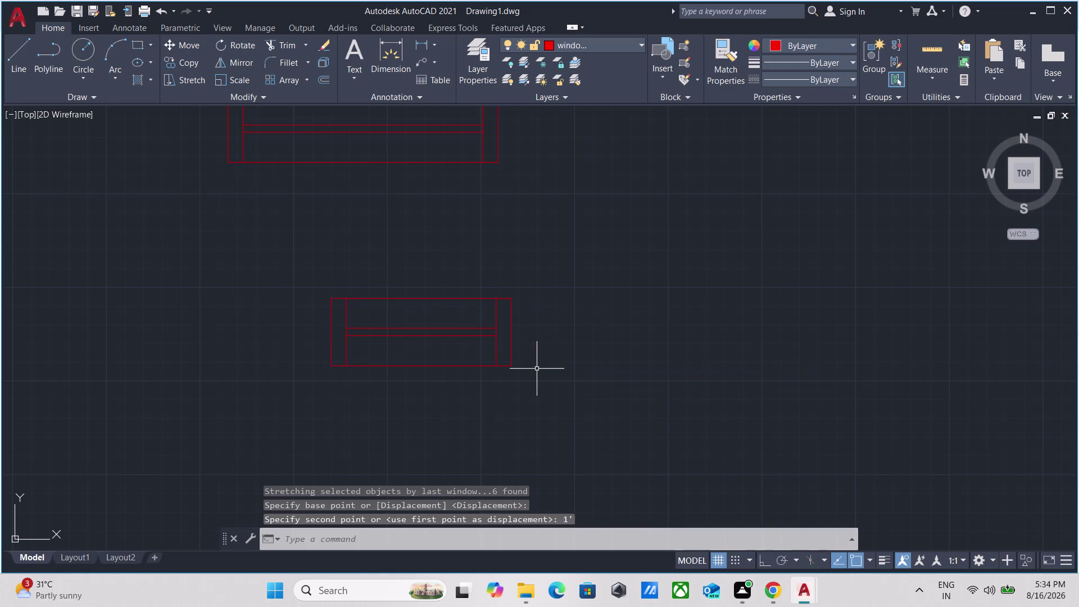
drag(545, 405, 538, 391)
click(311, 263)
scroll(down, 3)
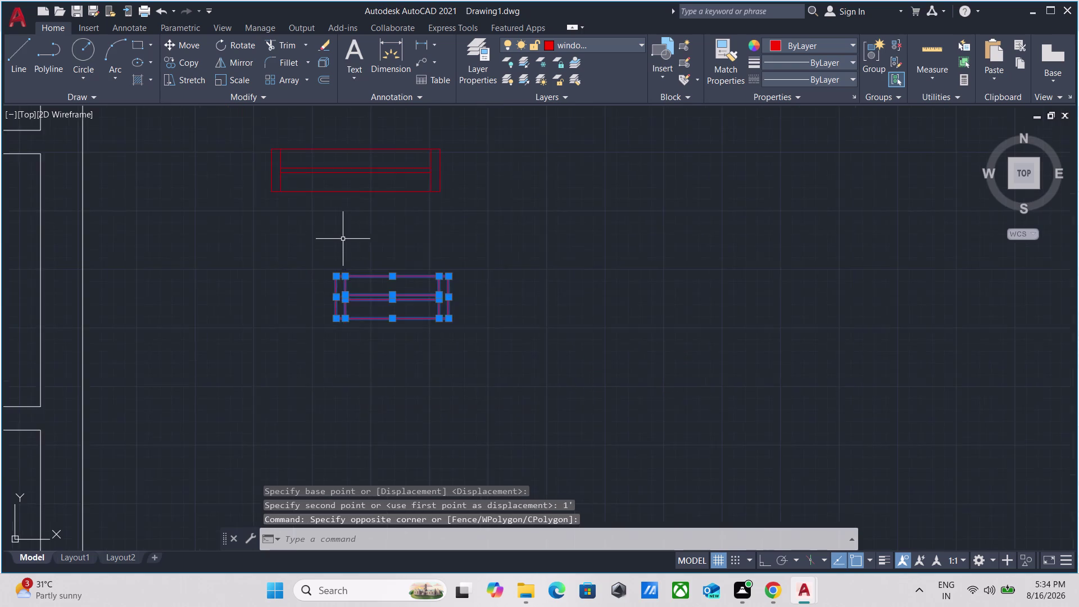
Pan to the window symbols and select the longer red window.
scroll(down, 3)
middle_drag(343, 238, 396, 299)
key(Escape)
middle_drag(482, 291, 603, 355)
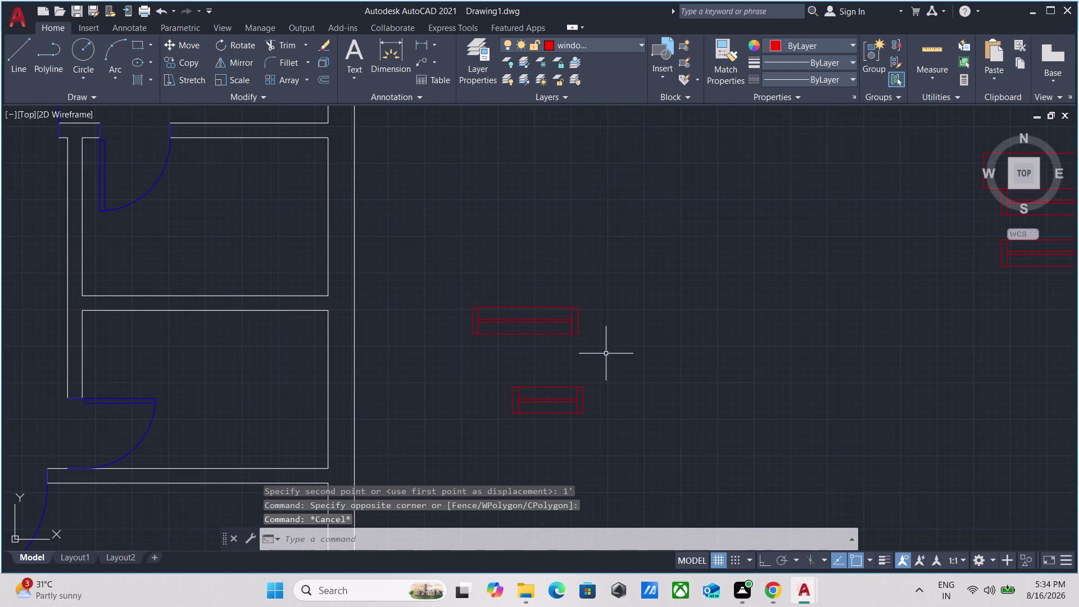
drag(611, 355, 577, 335)
click(404, 241)
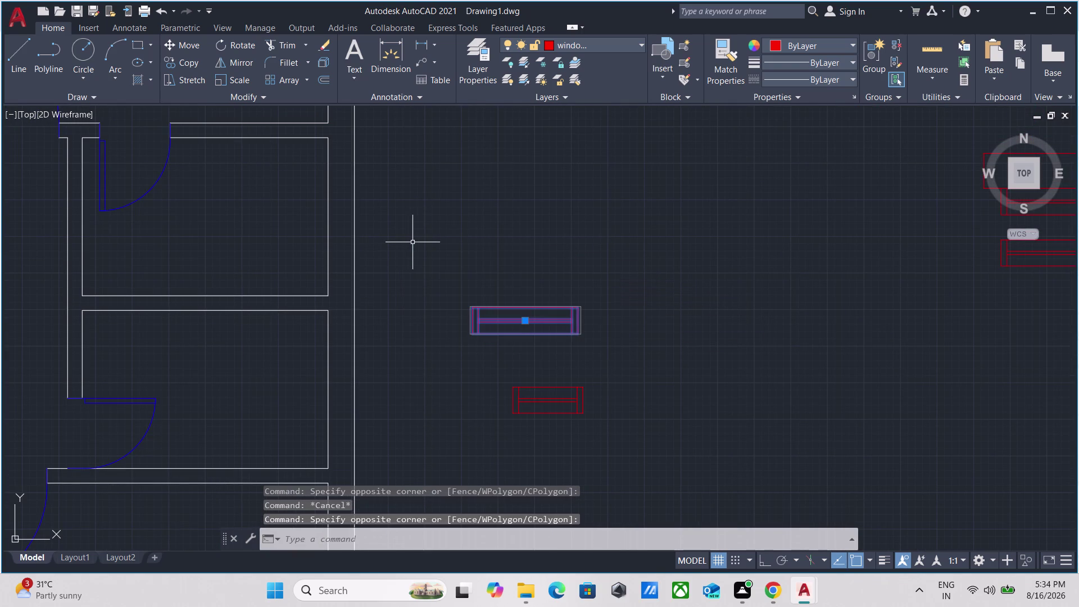
Draw a 3-inch segment and a 1-foot segment from the window's top right corner.
key(l)
key(Return)
scroll(up, 3)
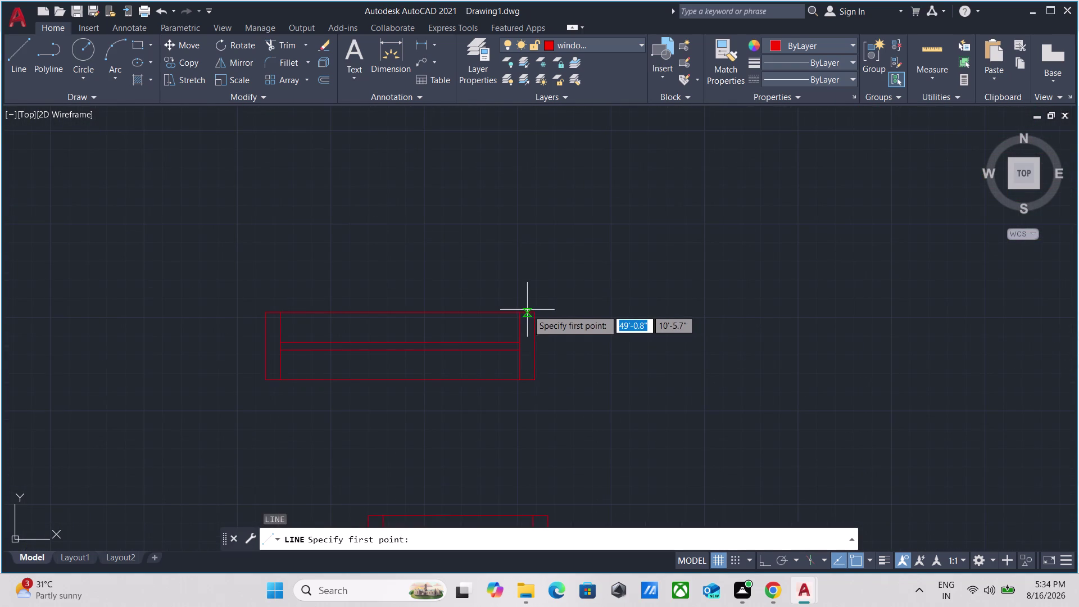
click(537, 314)
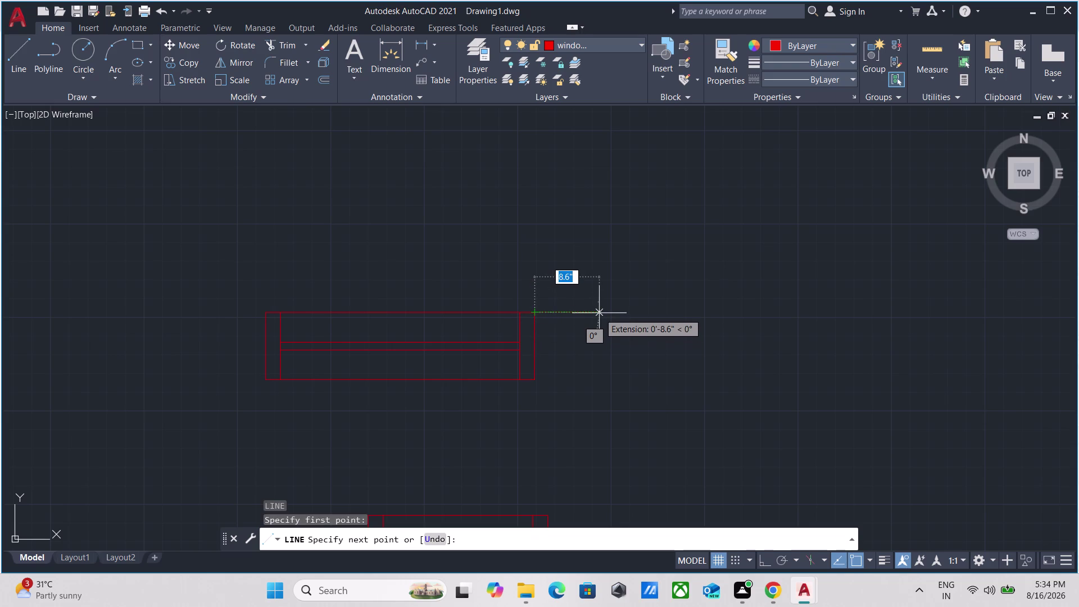
key(3)
key(Return)
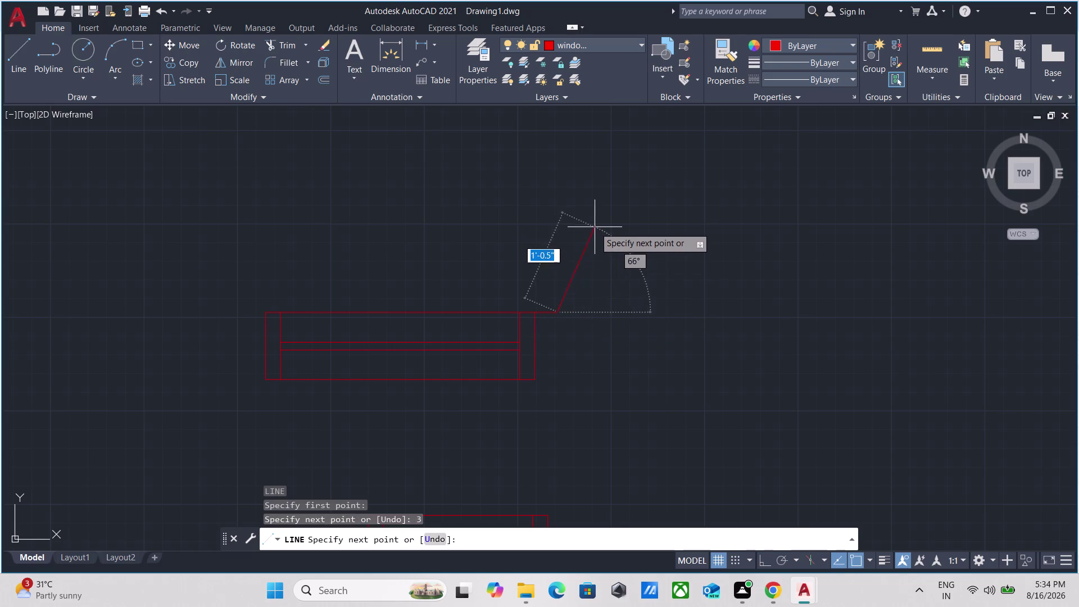
key(1)
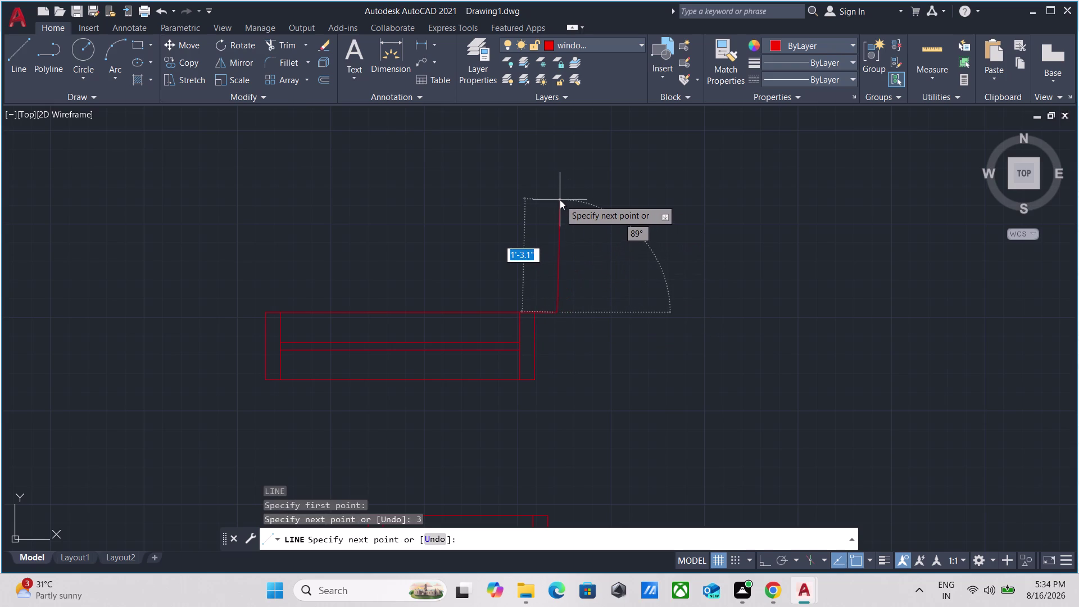
key(apostrophe)
key(Return)
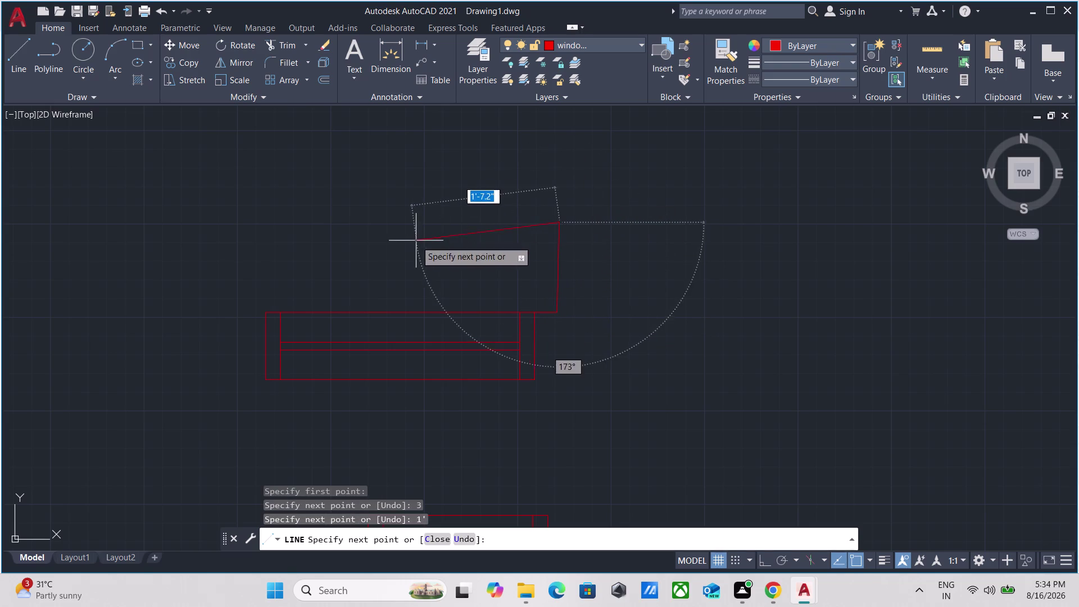
key(Escape)
Draw a 3-inch segment from the top left corner and erase the stray diagonal line.
key(l)
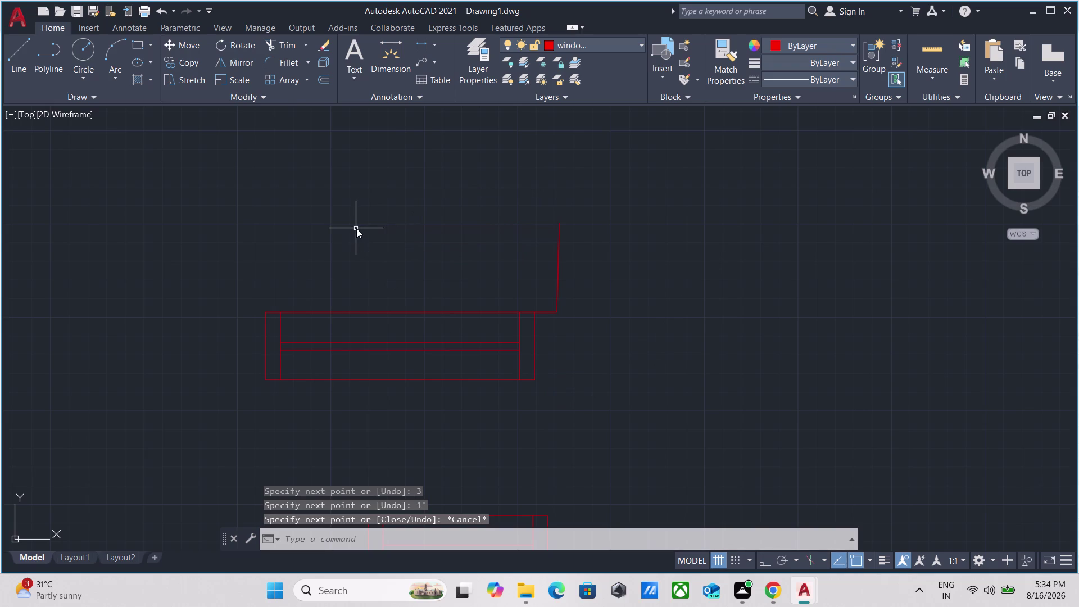
key(Return)
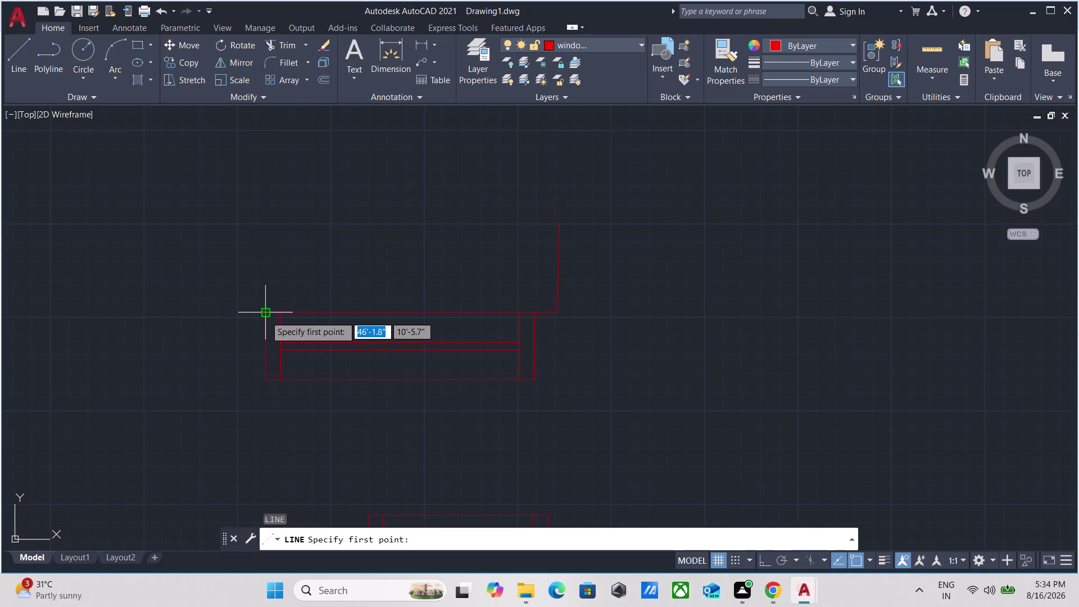
click(266, 316)
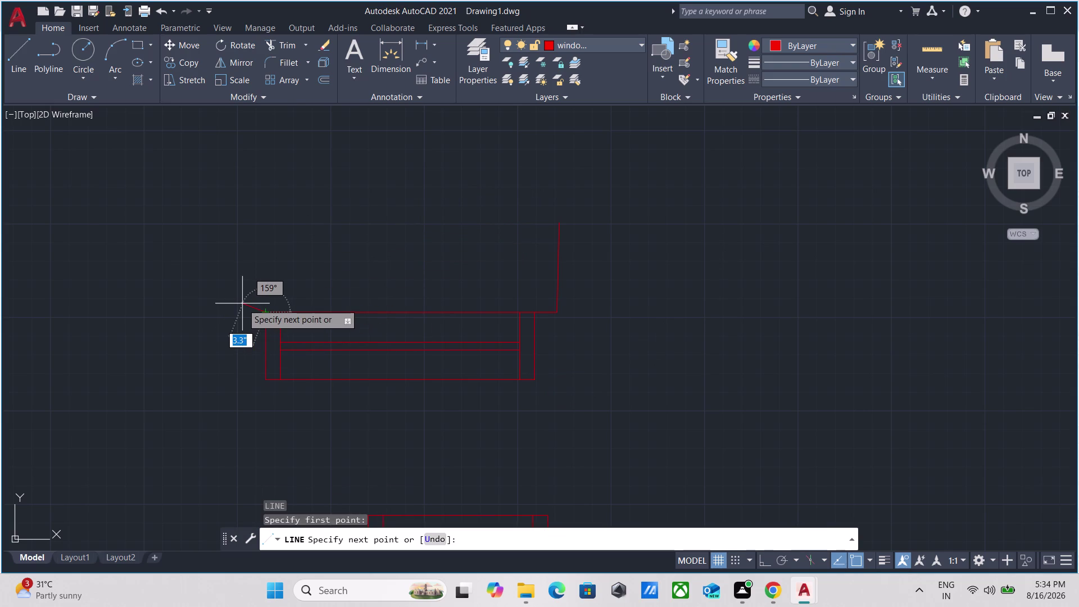
key(3)
key(Return)
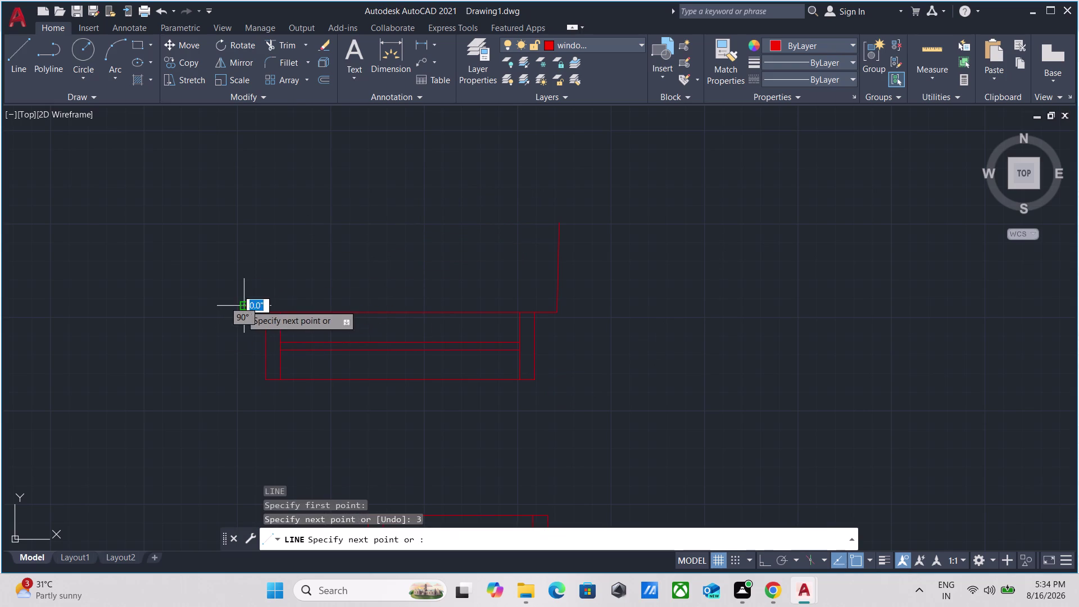
key(Escape)
scroll(up, 3)
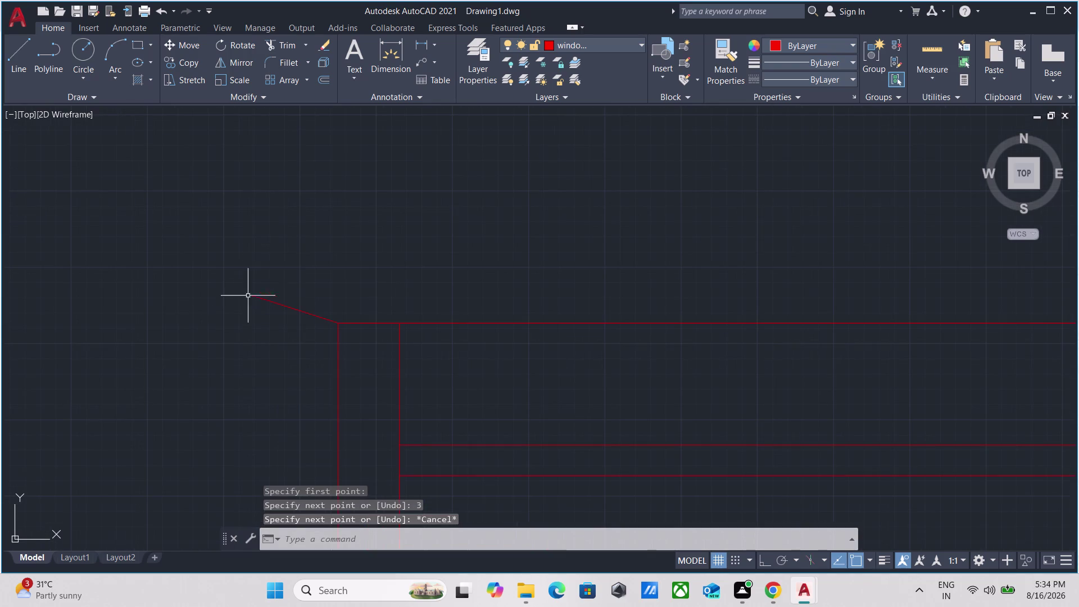
click(278, 260)
click(230, 308)
right_drag(223, 304, 220, 311)
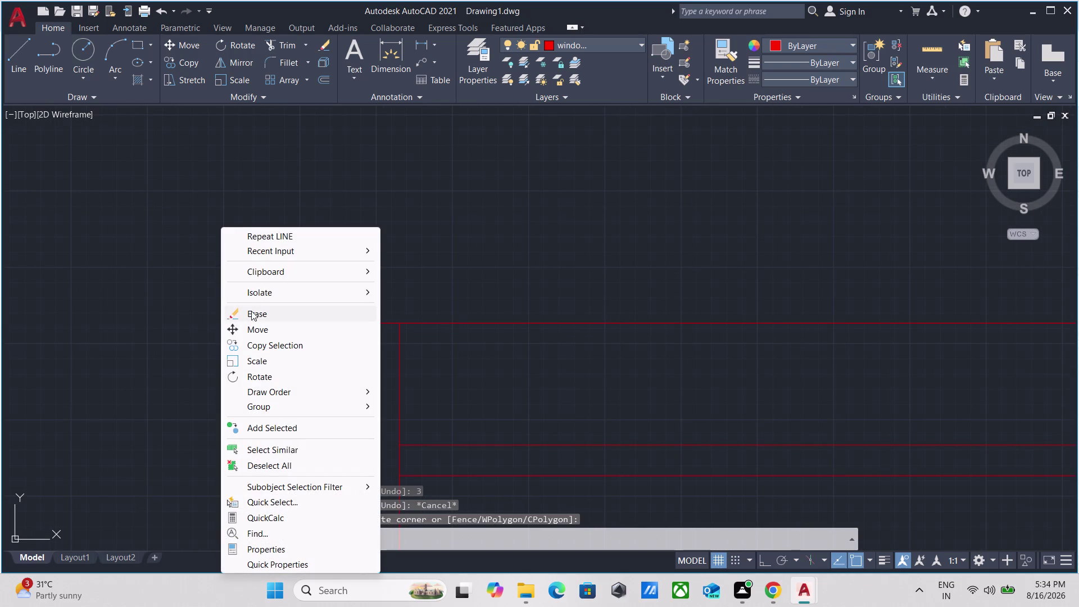
click(252, 310)
With Ortho on, draw 3-inch and 1-foot segments and a top edge closing the outline.
key(l)
key(Return)
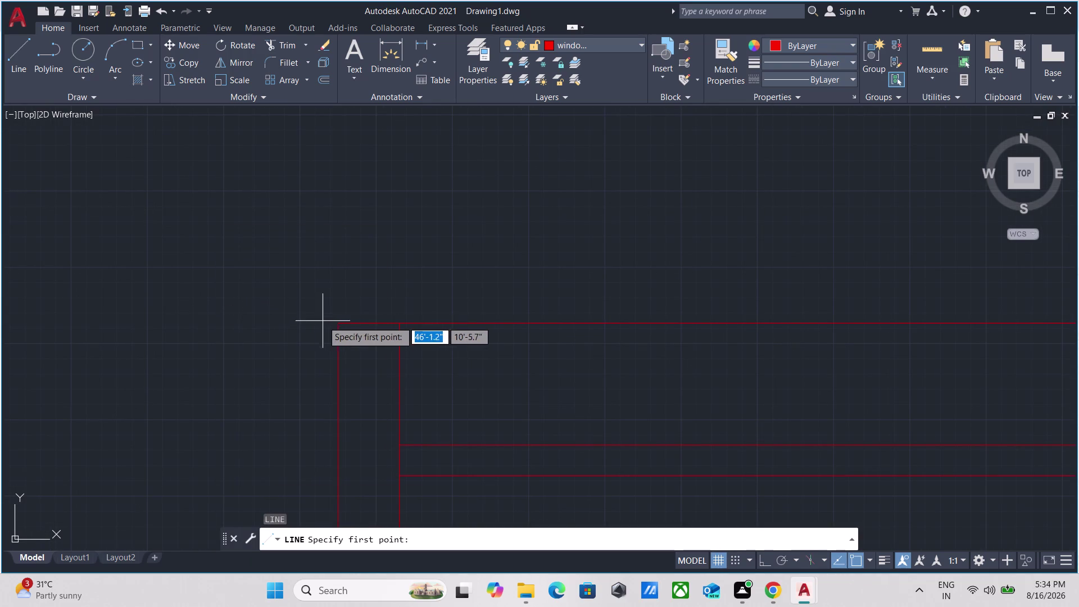
click(338, 323)
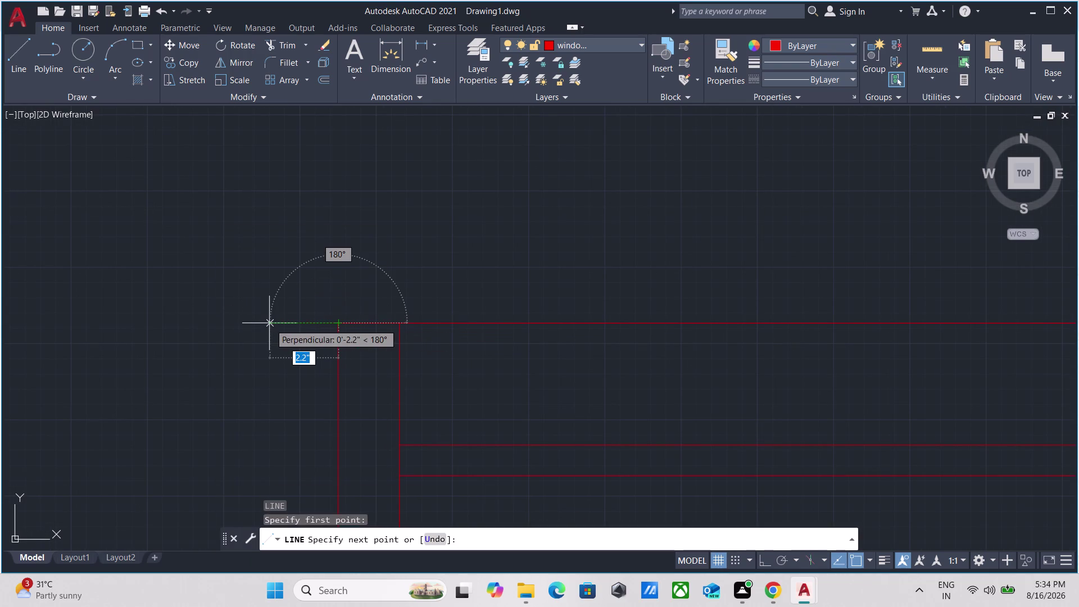
key(F8)
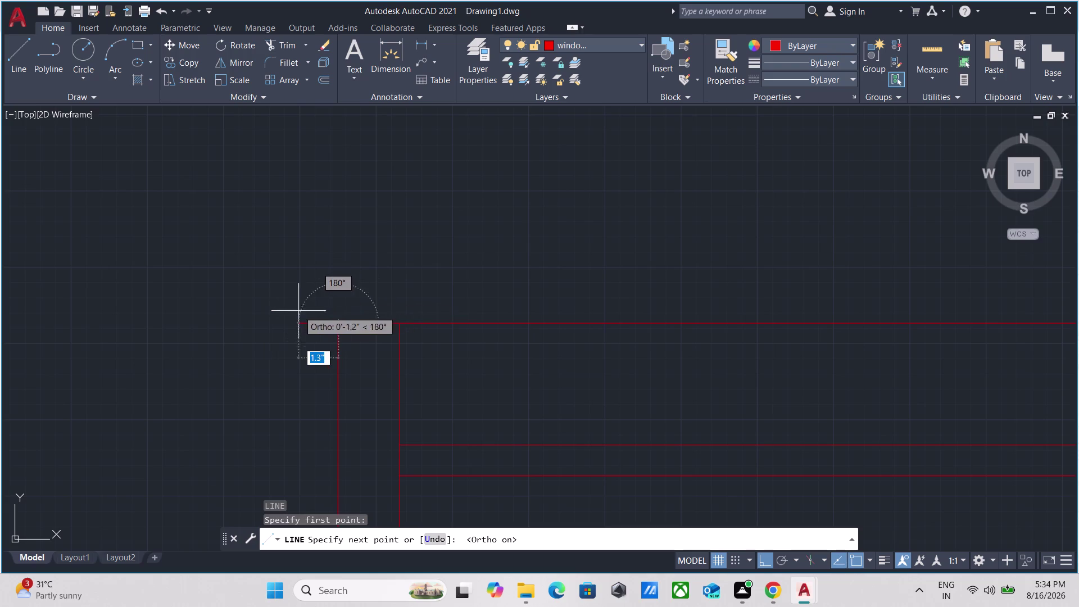
key(3)
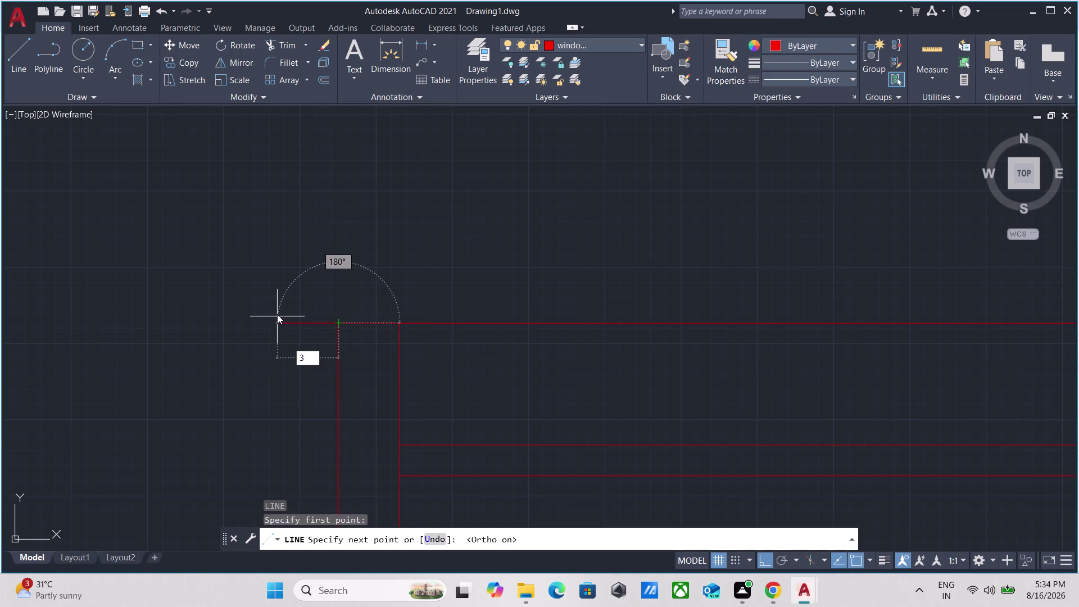
key(Return)
middle_drag(266, 165, 262, 270)
scroll(down, 3)
scroll(up, 3)
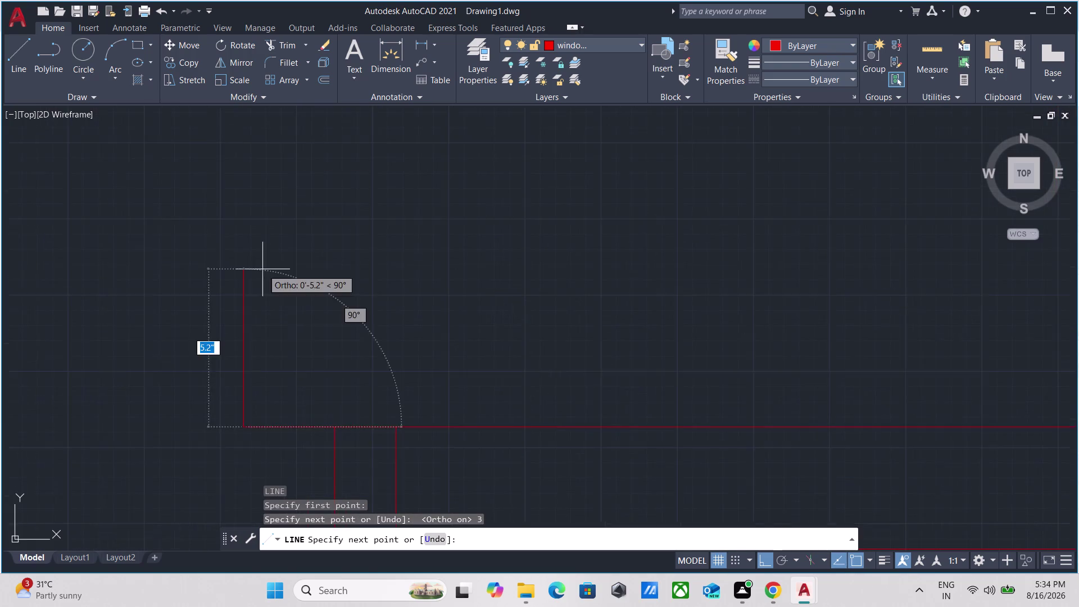
scroll(down, 3)
key(1)
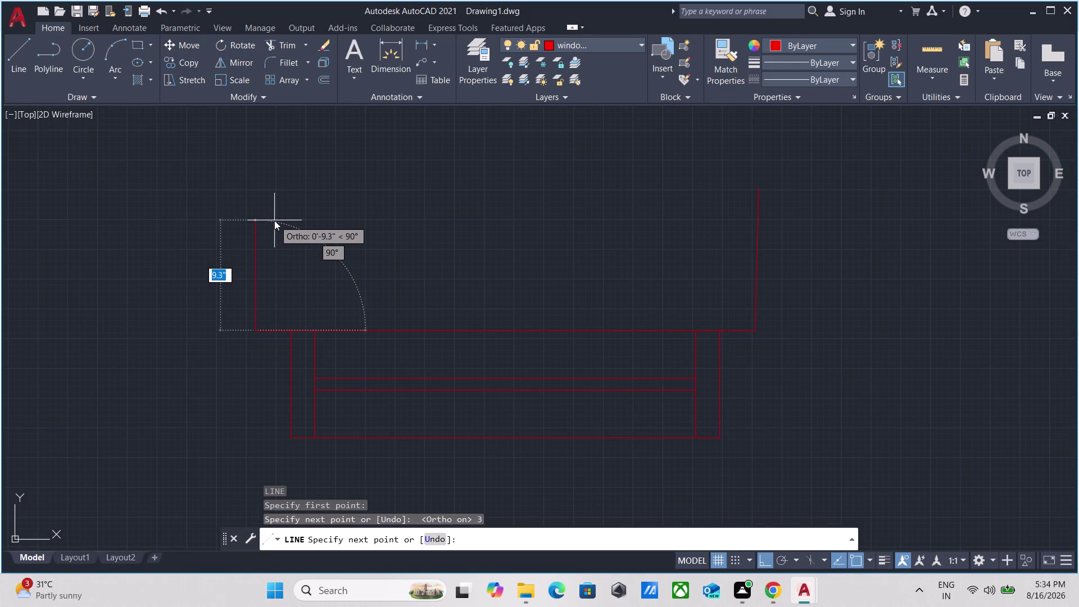
key(apostrophe)
key(Return)
scroll(down, 3)
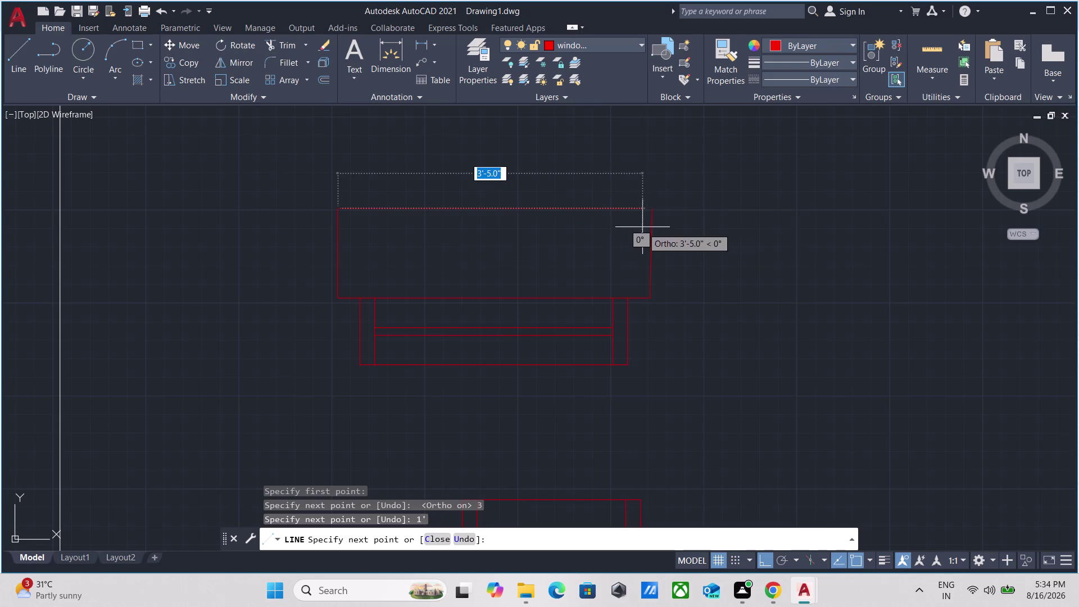
click(652, 208)
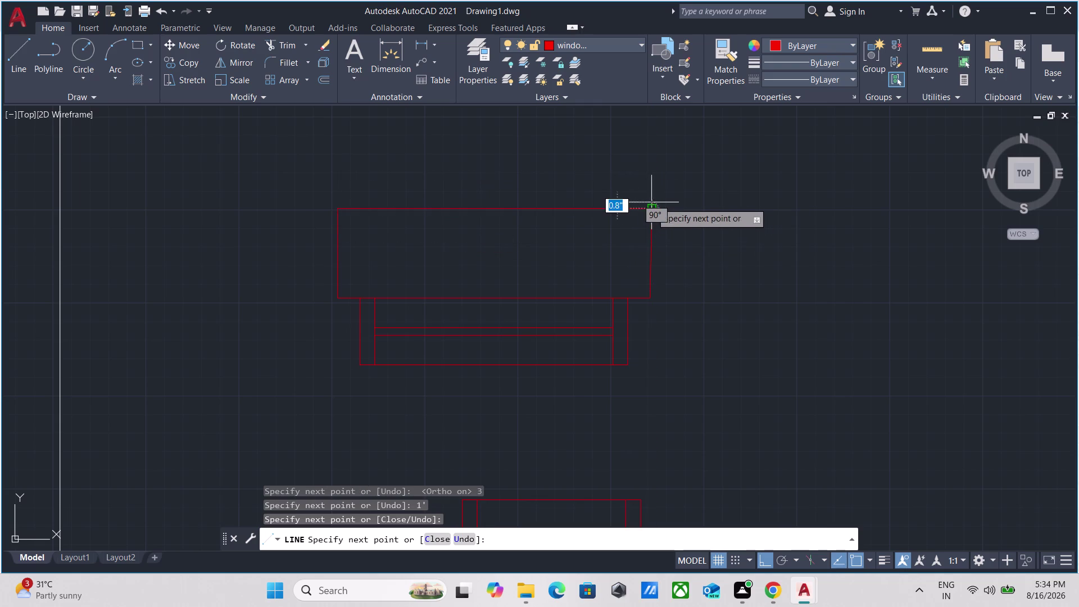
key(Escape)
Select the longer window together with its new outline.
scroll(down, 3)
middle_drag(656, 248, 667, 271)
scroll(up, 3)
click(707, 273)
click(496, 166)
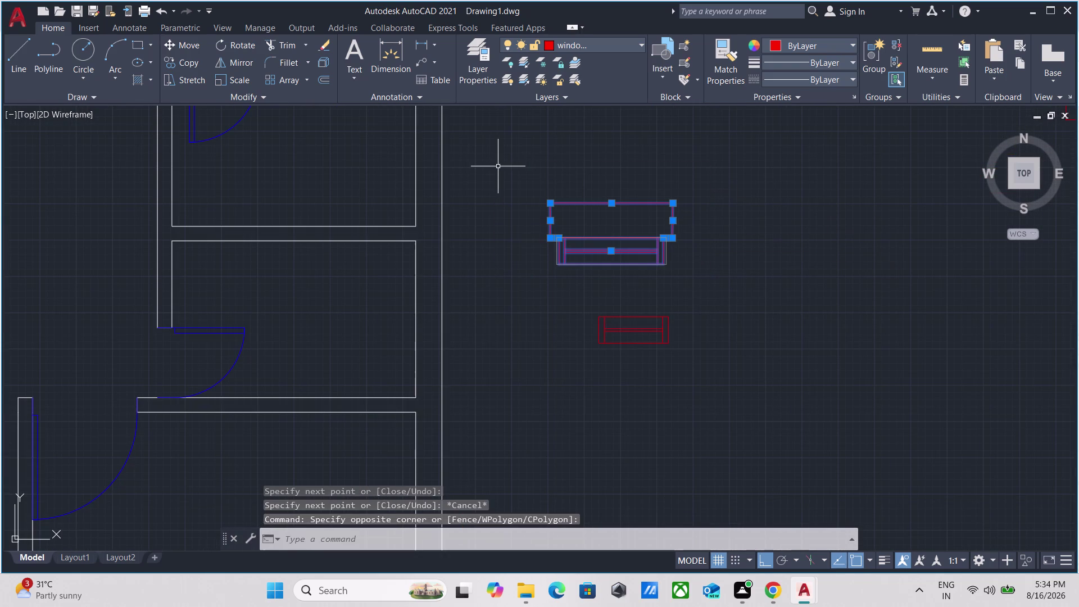
Group the longer window with its outline, then window-select the lower window symbol.
key(g)
key(Return)
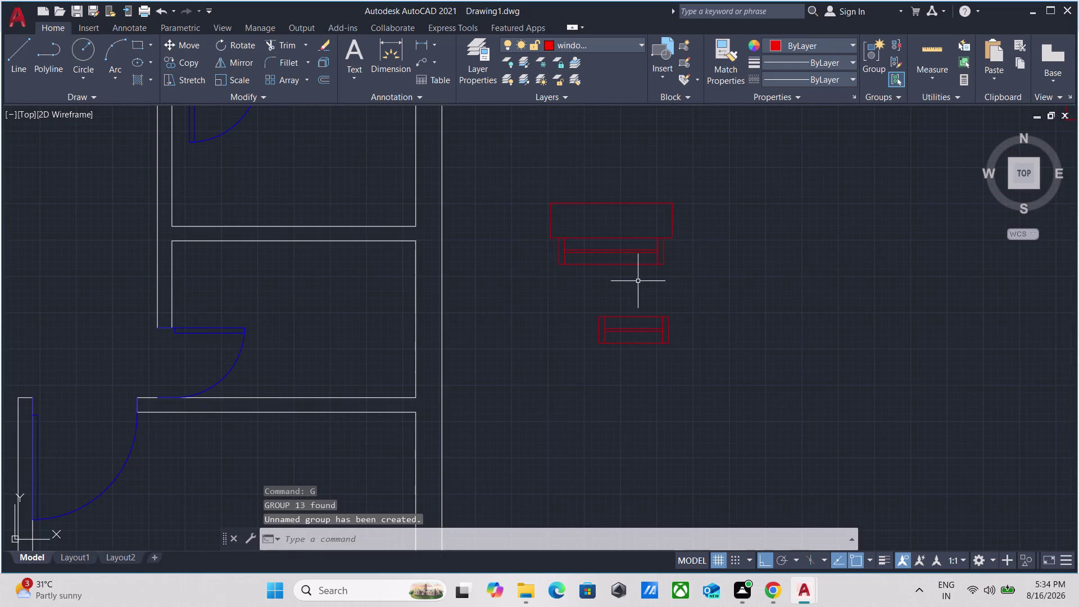
scroll(down, 3)
scroll(down, 3)
scroll(up, 3)
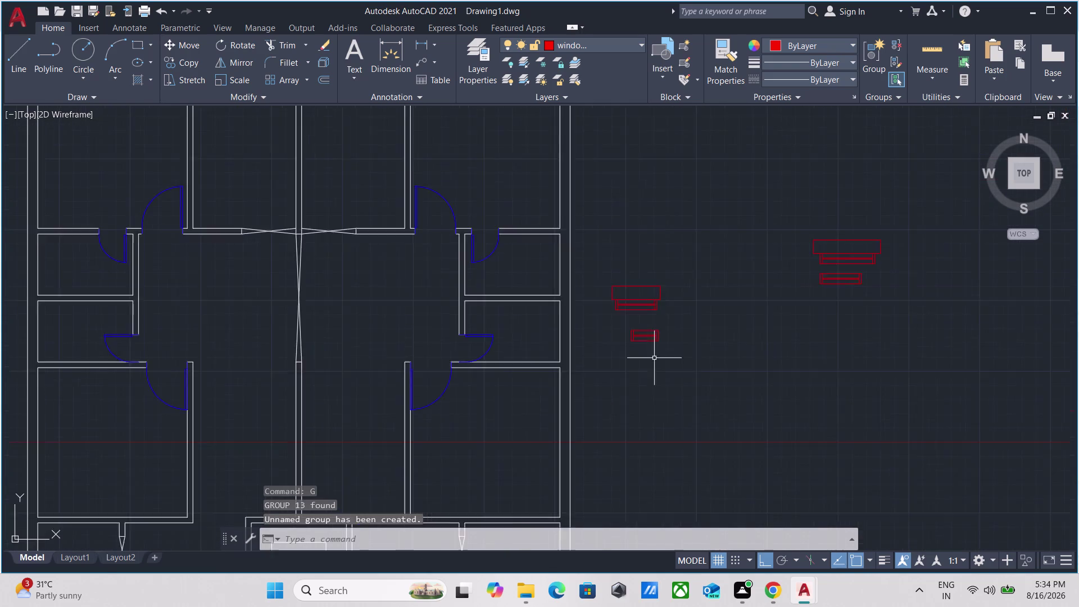
scroll(up, 3)
scroll(up, 3)
scroll(down, 3)
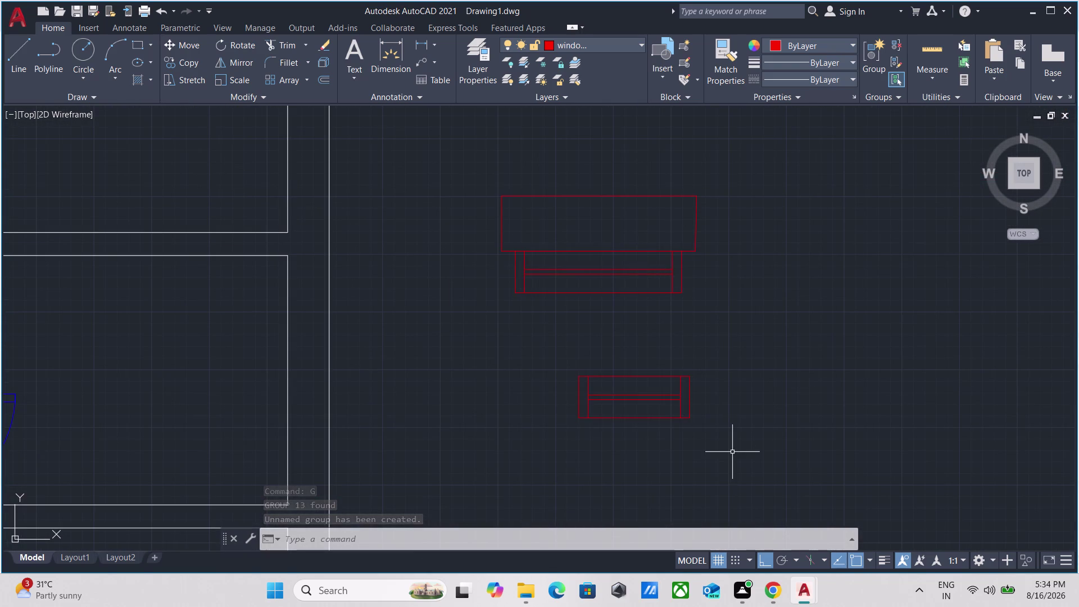
drag(729, 453, 684, 442)
click(534, 360)
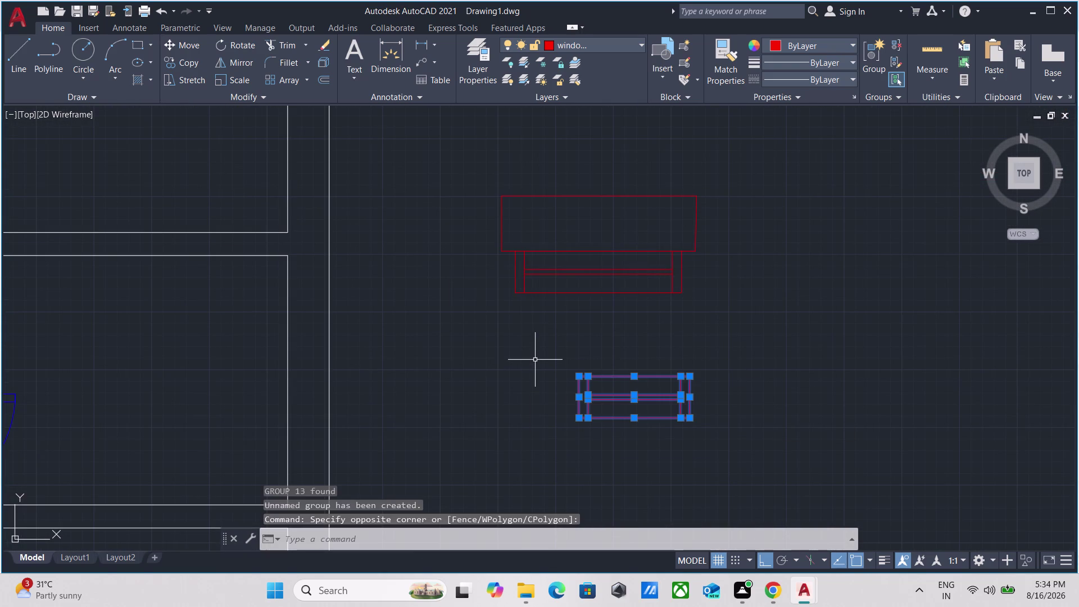
Move the shorter window symbol further down the drawing.
key(m)
key(Return)
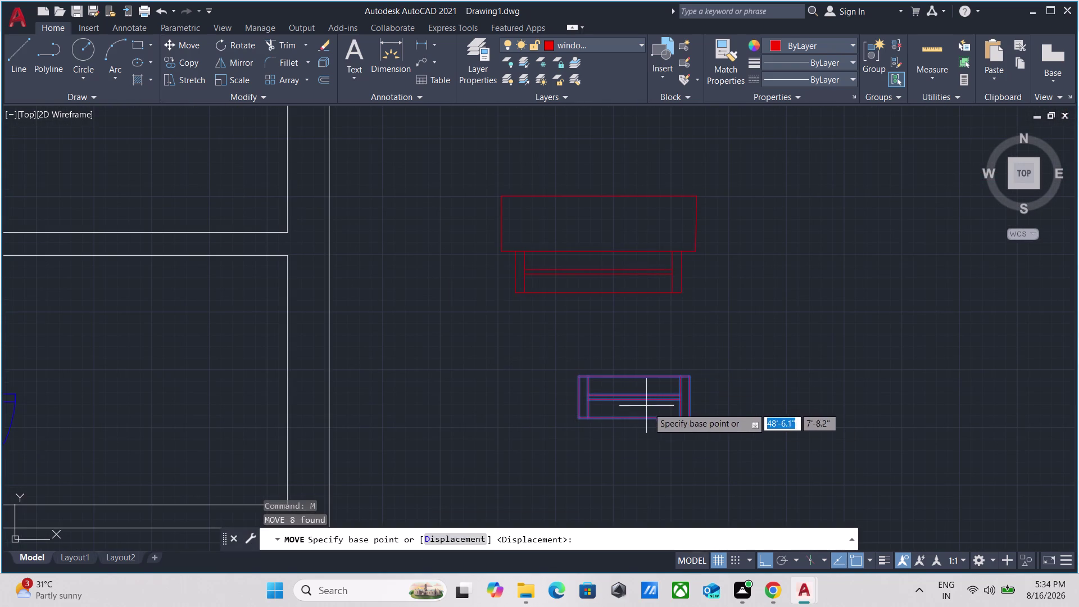
click(633, 417)
scroll(down, 3)
middle_drag(561, 462, 579, 411)
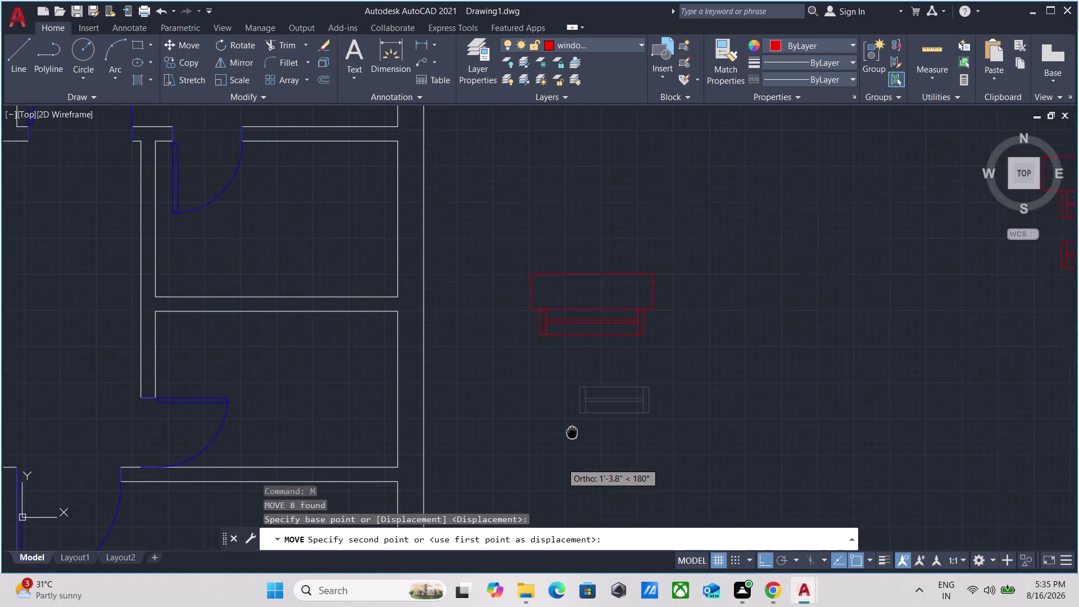
middle_drag(579, 411, 643, 284)
click(660, 377)
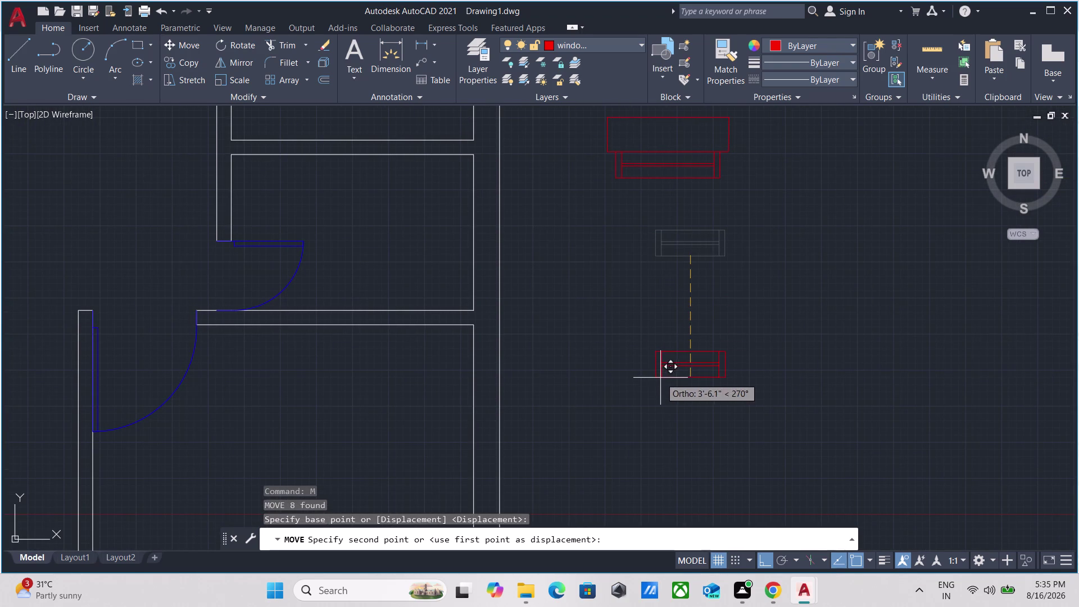
scroll(up, 3)
key(Escape)
scroll(up, 3)
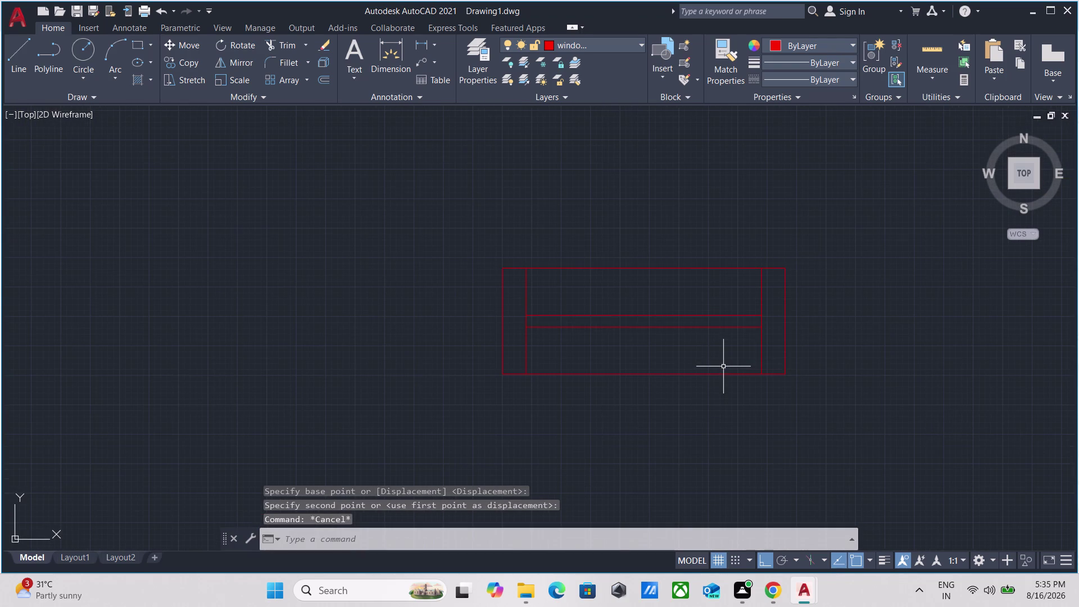
Draw a length-2 segment and a length-9 upright from the symbol's top-right corner.
key(l)
key(Return)
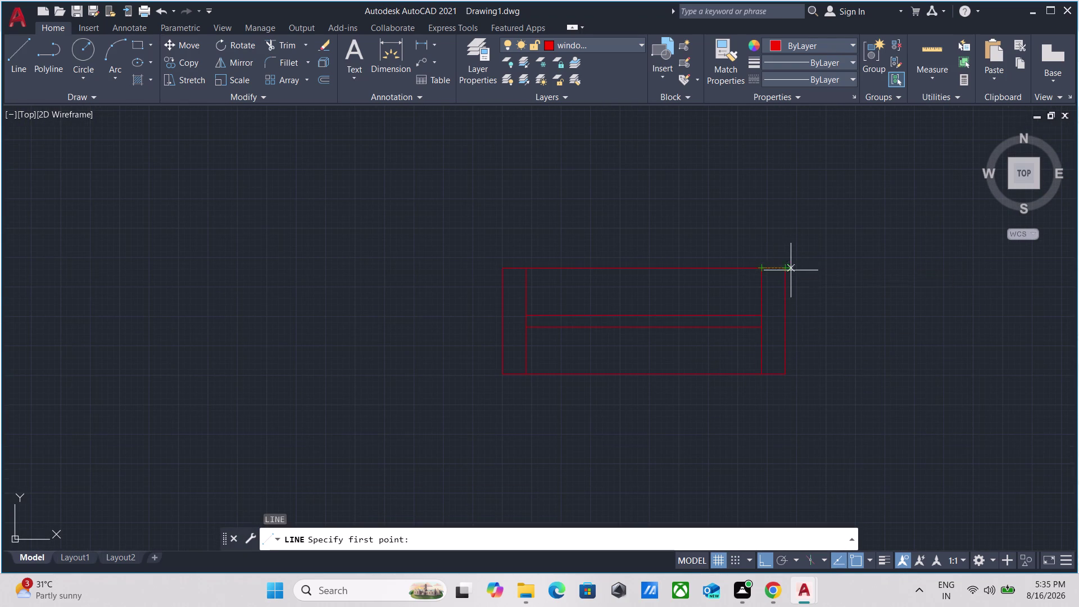
click(786, 268)
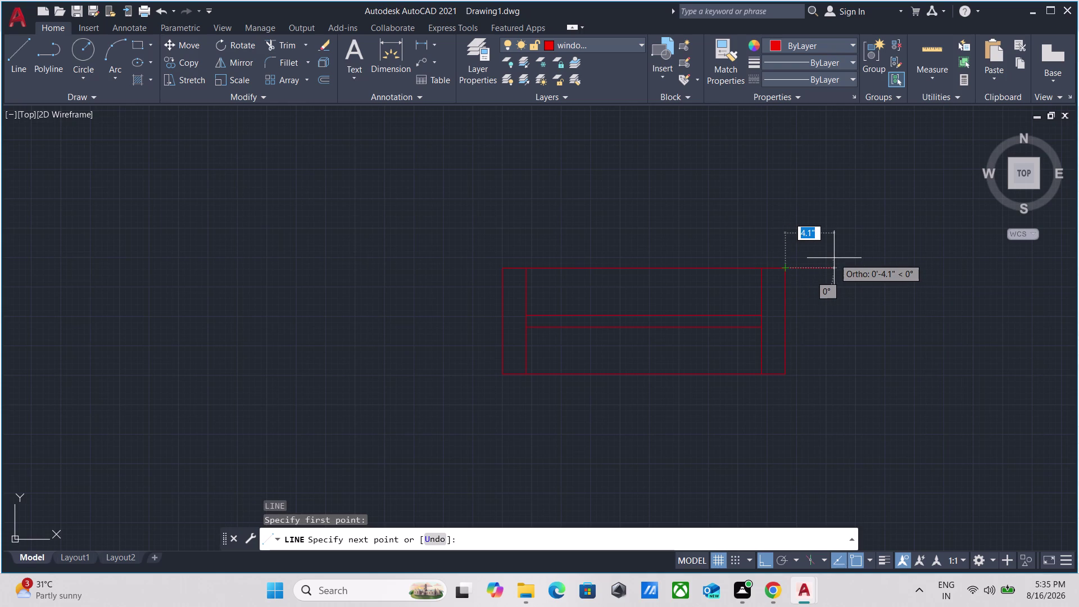
scroll(down, 3)
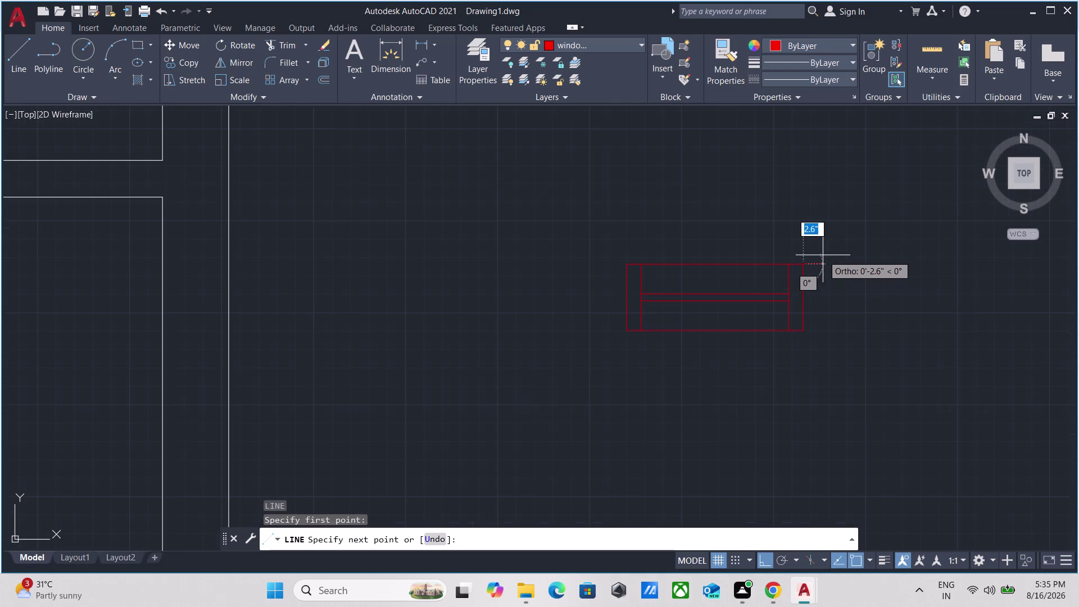
key(2)
key(Return)
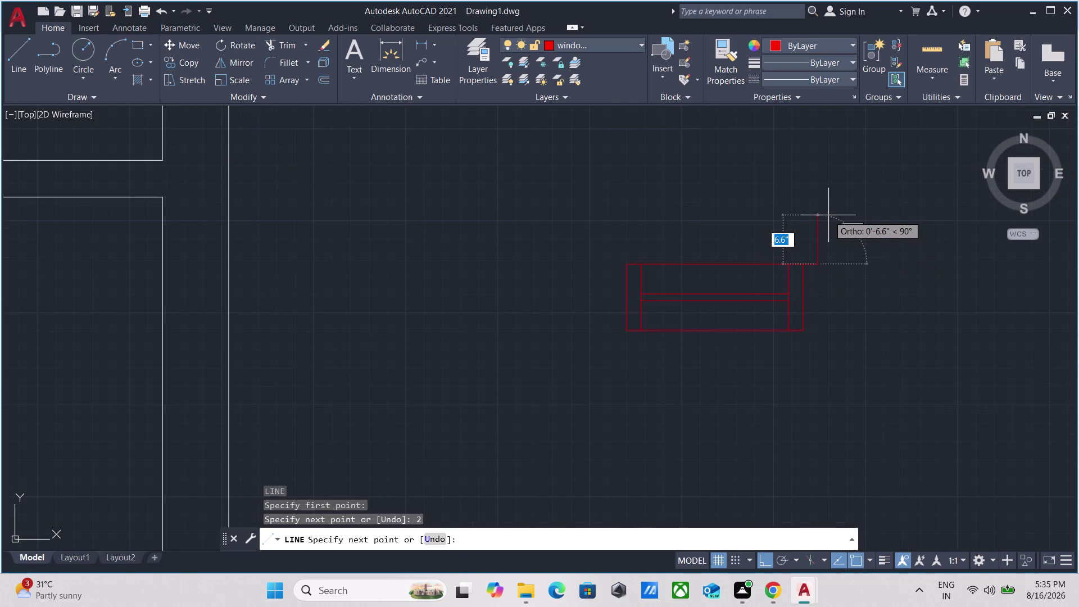
key(9)
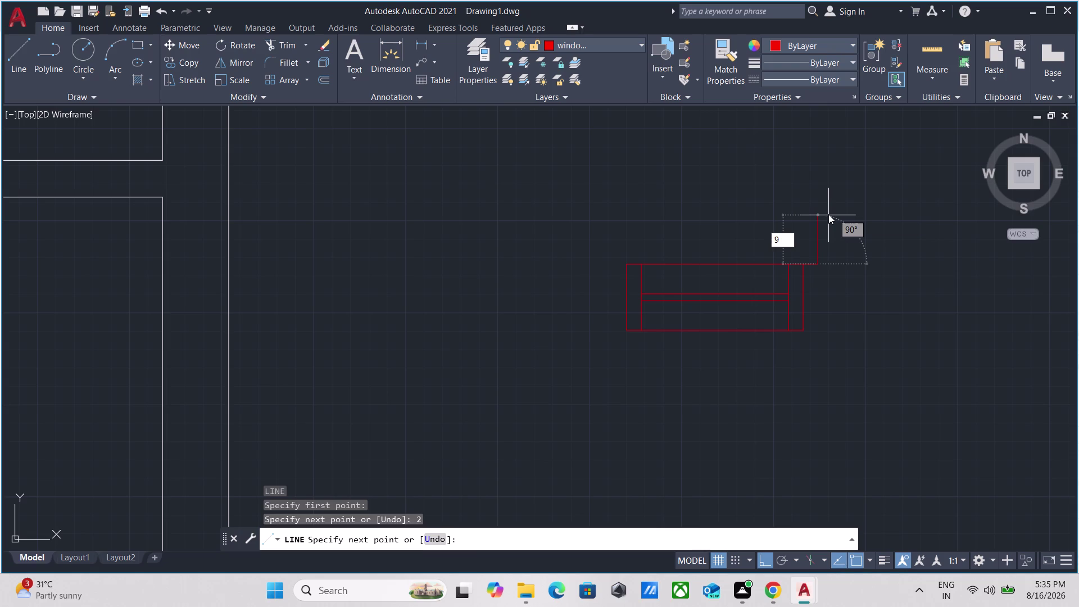
key(Return)
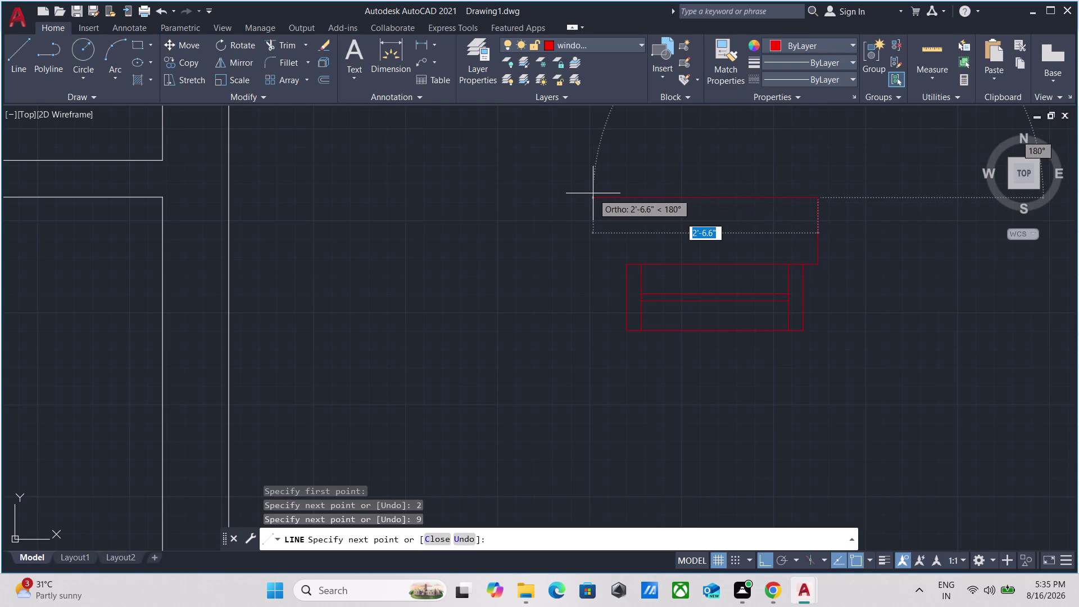
middle_drag(590, 192, 618, 261)
scroll(down, 3)
scroll(up, 3)
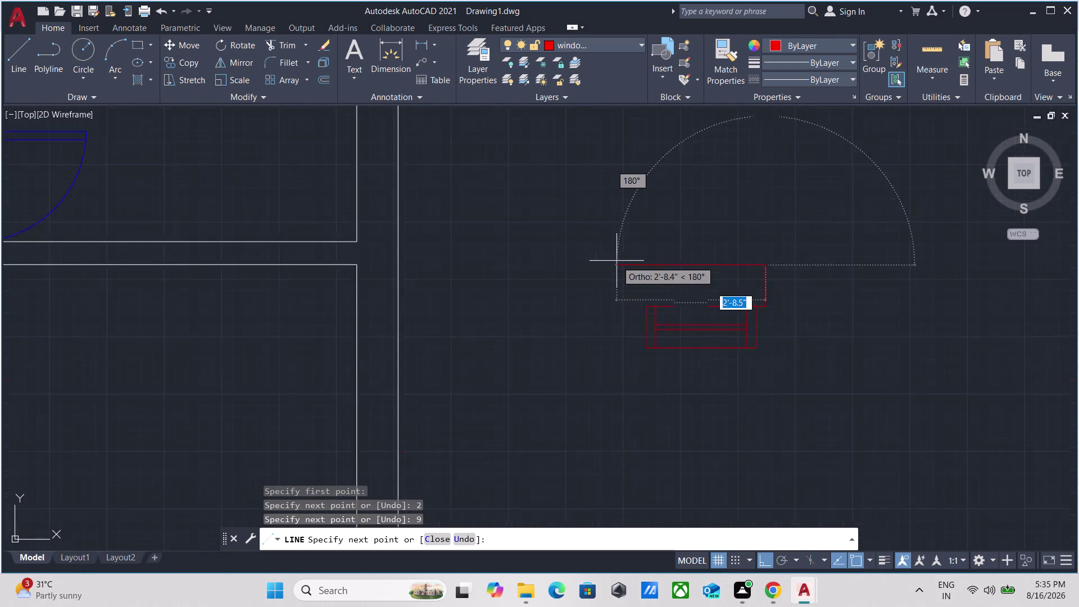
scroll(up, 3)
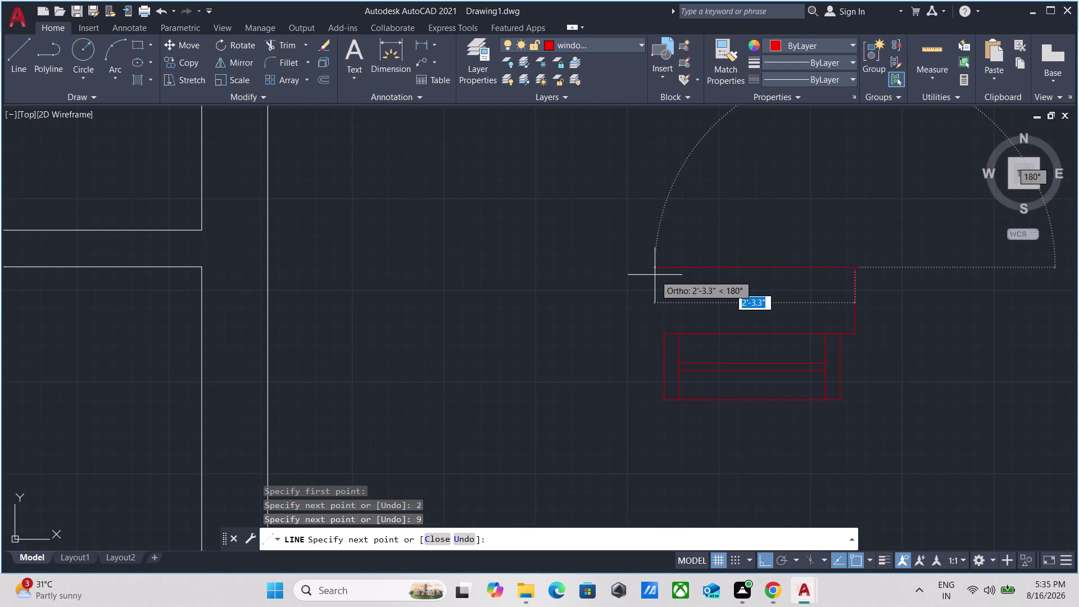
key(Escape)
Draw length-2 and length-9 segments from the top-left, joining the top edge to close the box.
key(l)
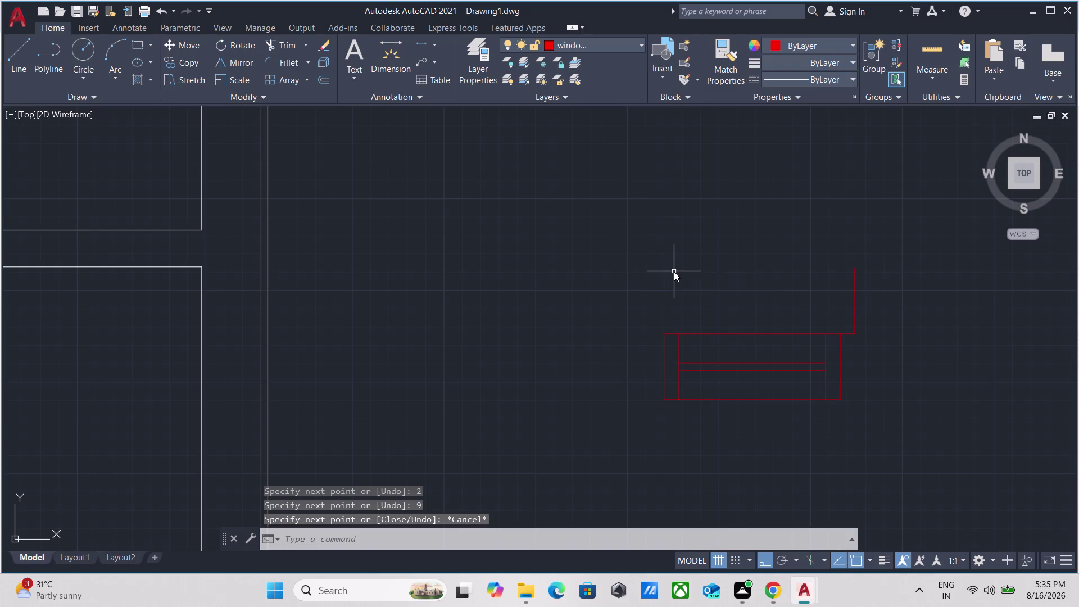
key(Return)
scroll(up, 3)
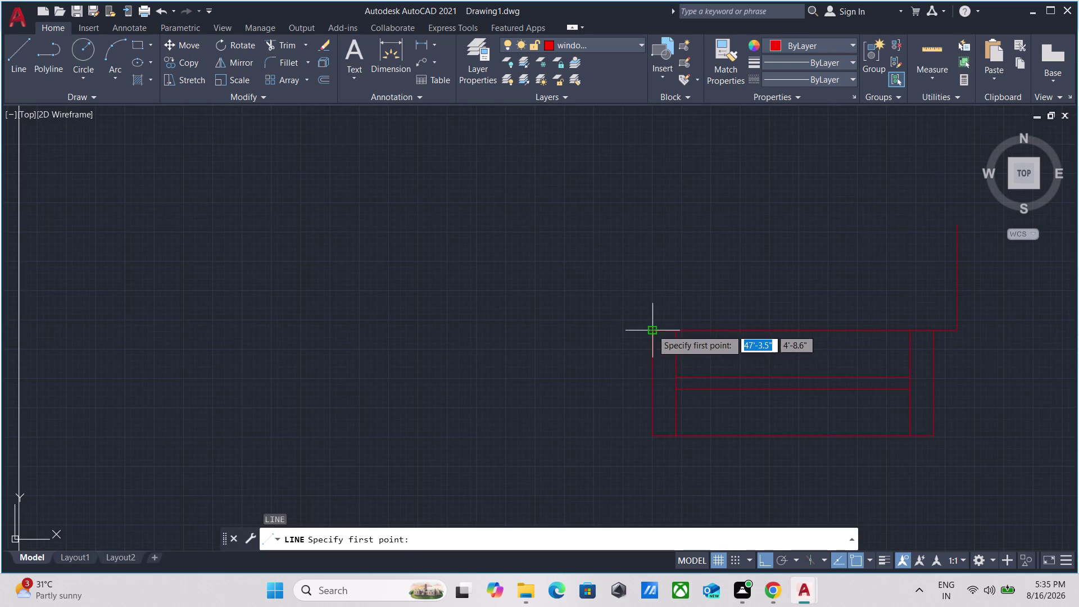
click(651, 329)
key(2)
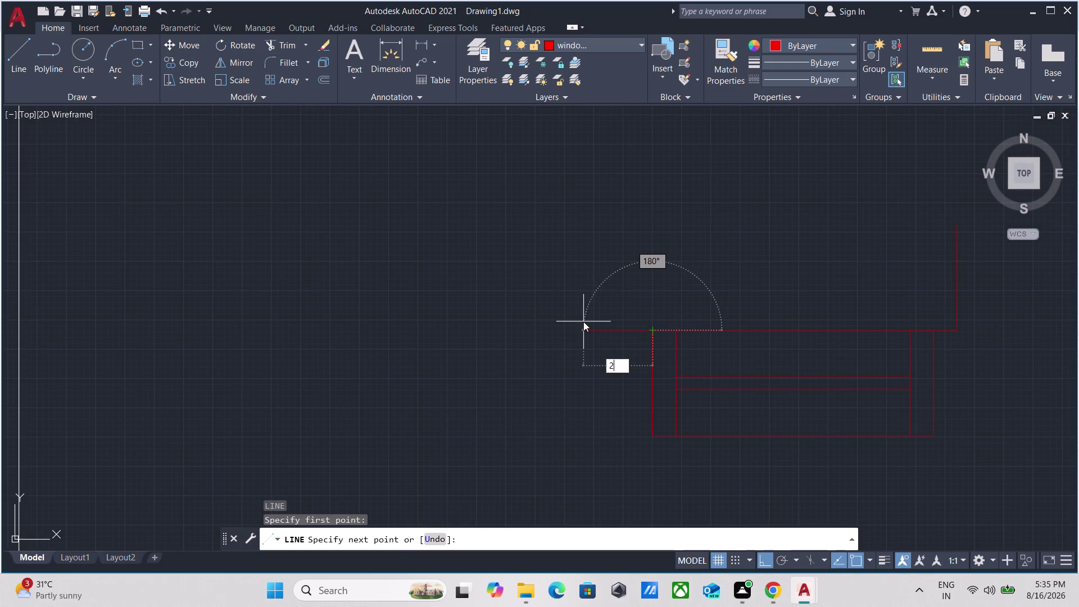
key(Return)
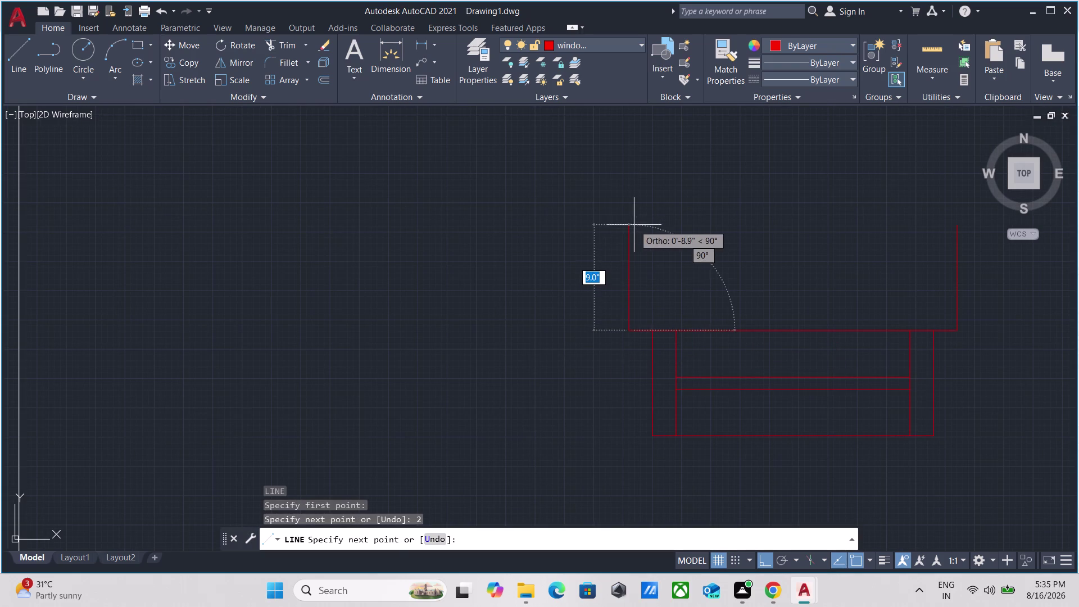
key(9)
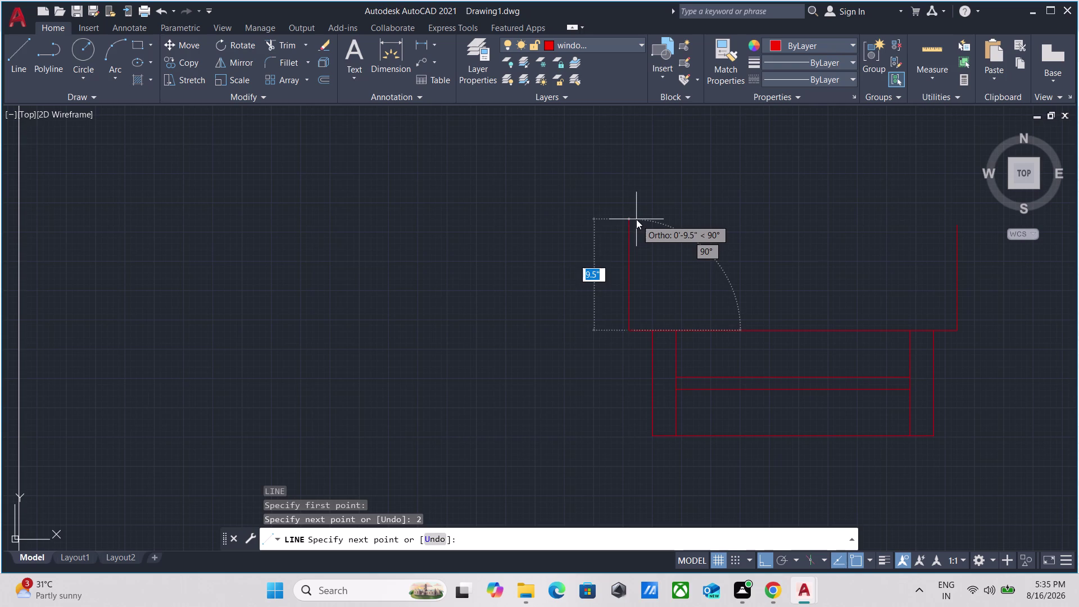
key(Return)
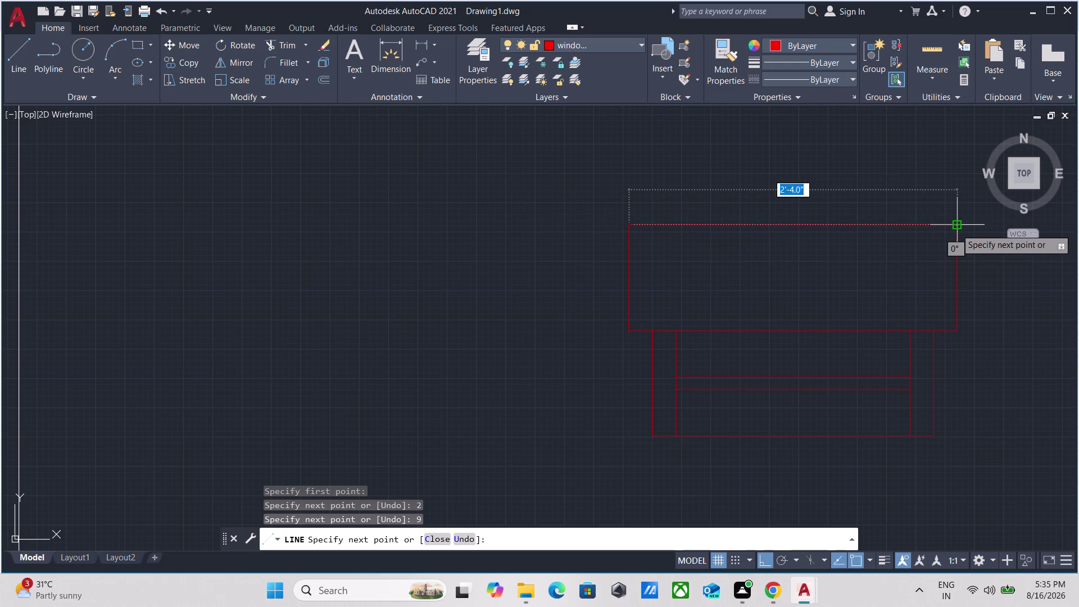
click(953, 229)
key(Escape)
scroll(down, 3)
middle_drag(887, 191, 788, 268)
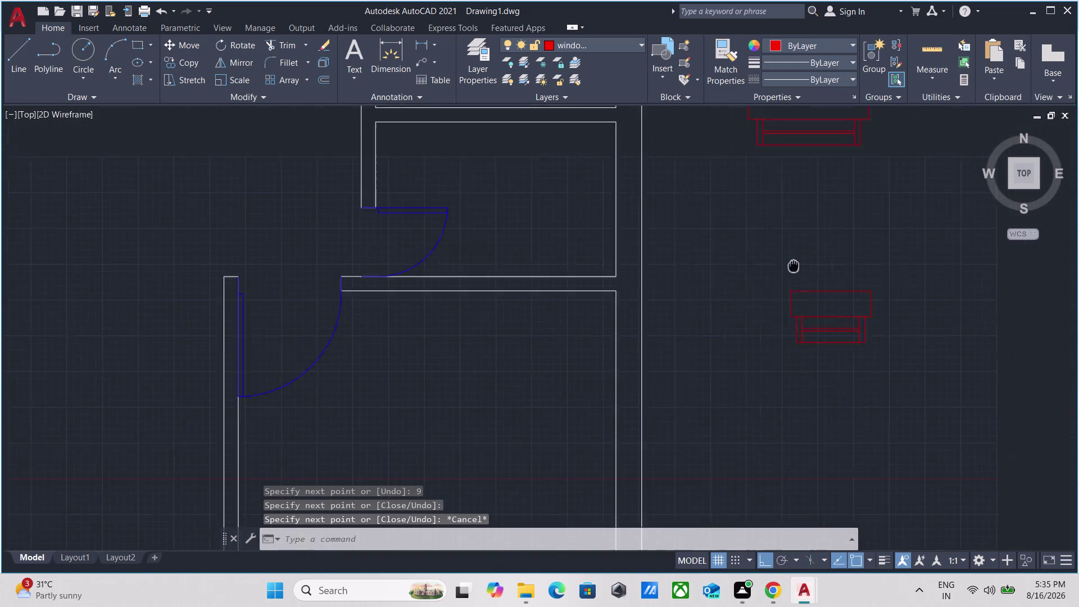
Group the lower window symbol with its new box outline.
middle_drag(789, 268, 744, 304)
scroll(down, 3)
middle_drag(770, 247, 741, 332)
scroll(up, 3)
scroll(down, 3)
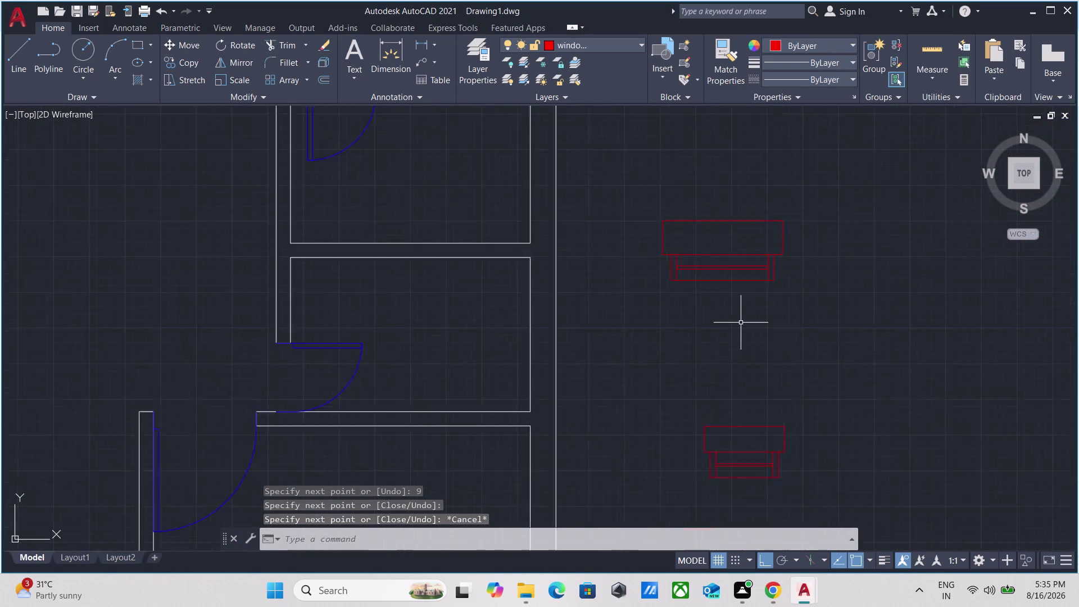
scroll(down, 3)
drag(810, 460, 787, 449)
click(679, 352)
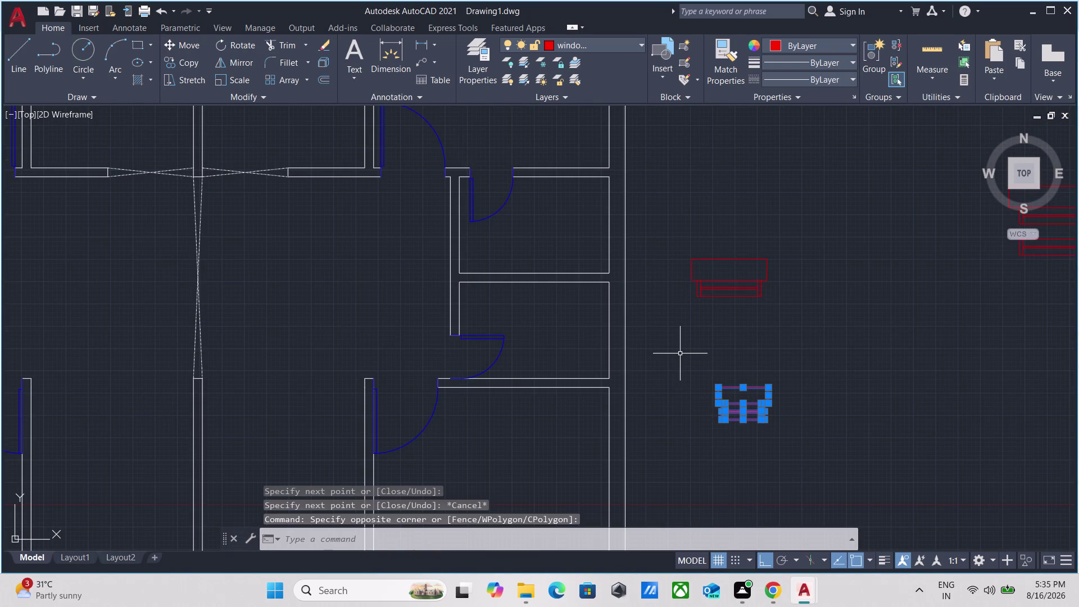
key(g)
key(Return)
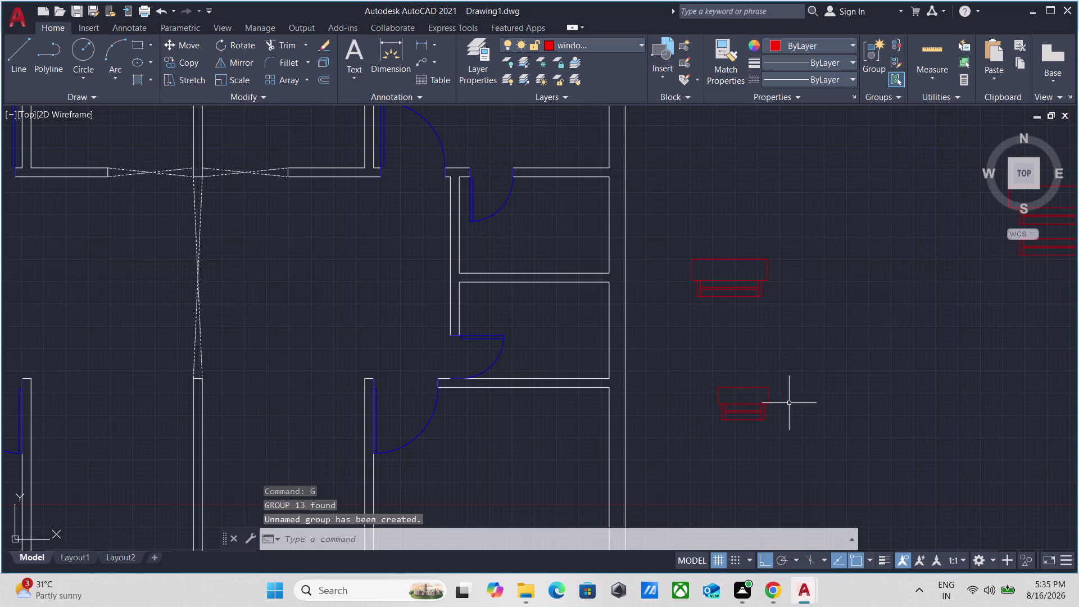
drag(798, 426, 779, 412)
click(727, 338)
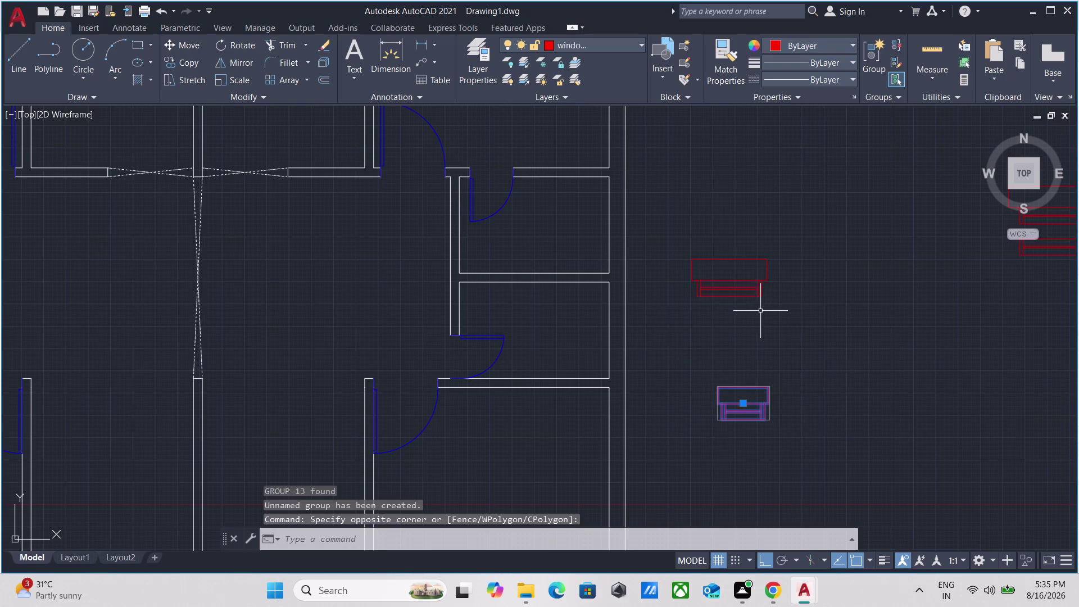
key(Escape)
Select the upper framed window group.
drag(764, 312, 754, 302)
click(721, 228)
middle_drag(725, 228, 747, 307)
scroll(down, 3)
scroll(down, 3)
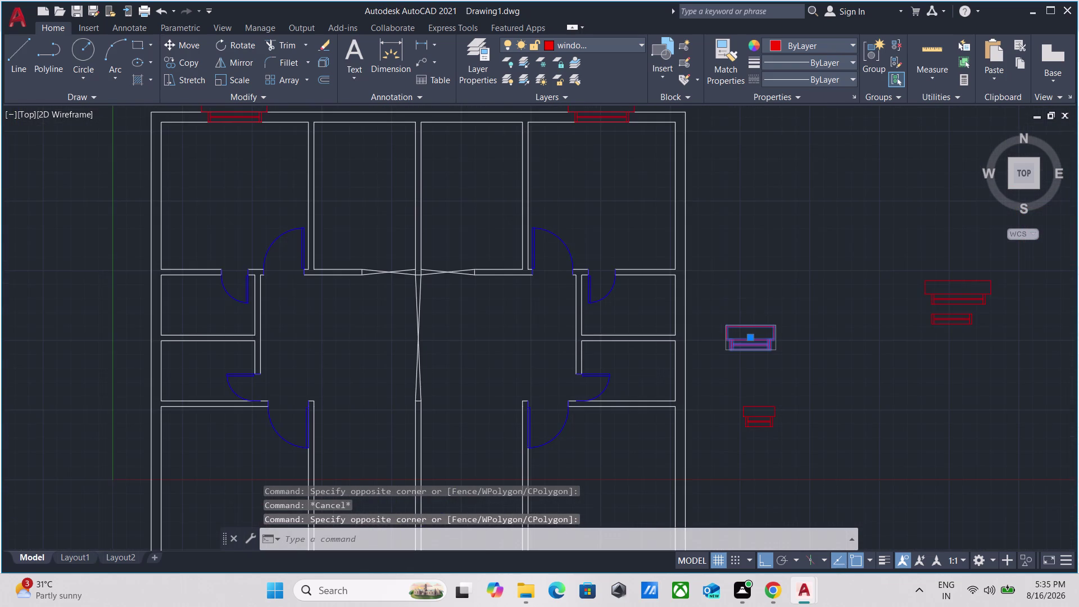
key(Escape)
scroll(up, 3)
drag(761, 316, 744, 299)
click(710, 241)
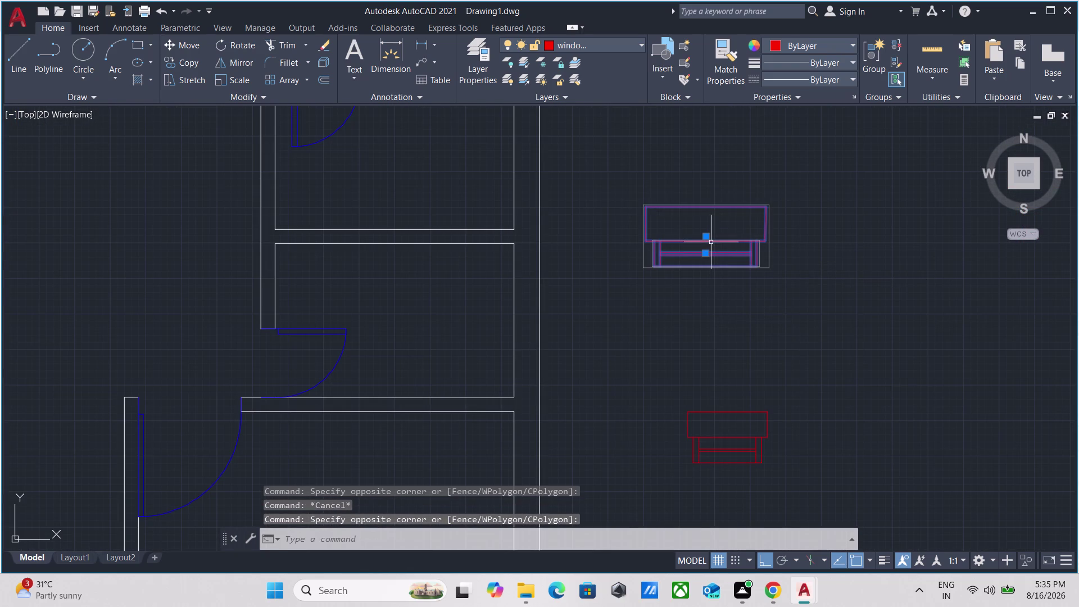
Copy the window group to two more positions along the top exterior wall.
text(co)
key(Return)
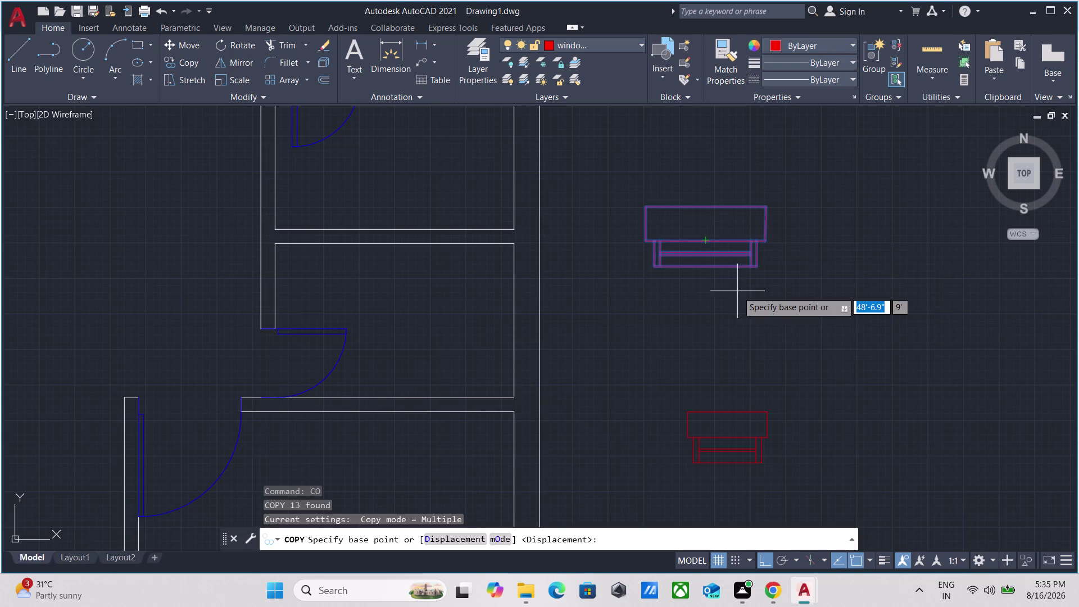
click(708, 269)
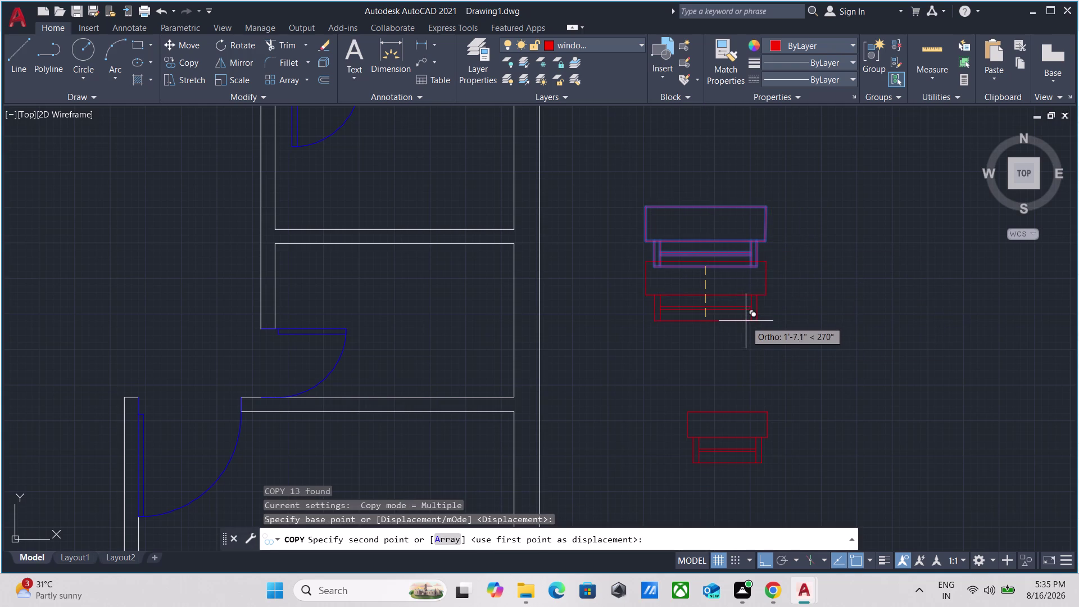
key(F8)
scroll(down, 3)
middle_drag(415, 192, 786, 376)
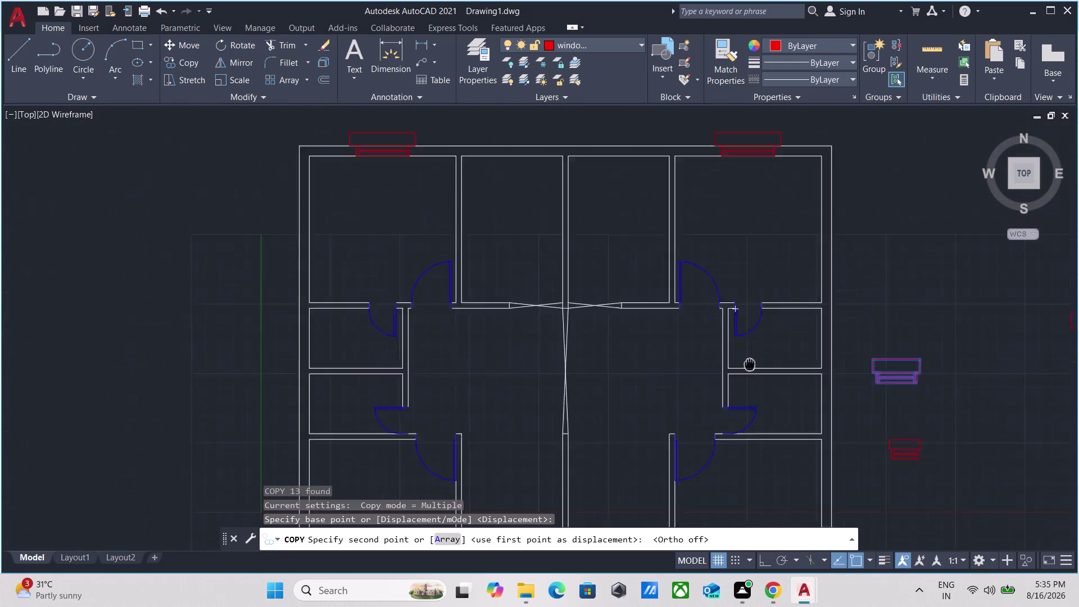
middle_drag(786, 376, 833, 385)
scroll(up, 3)
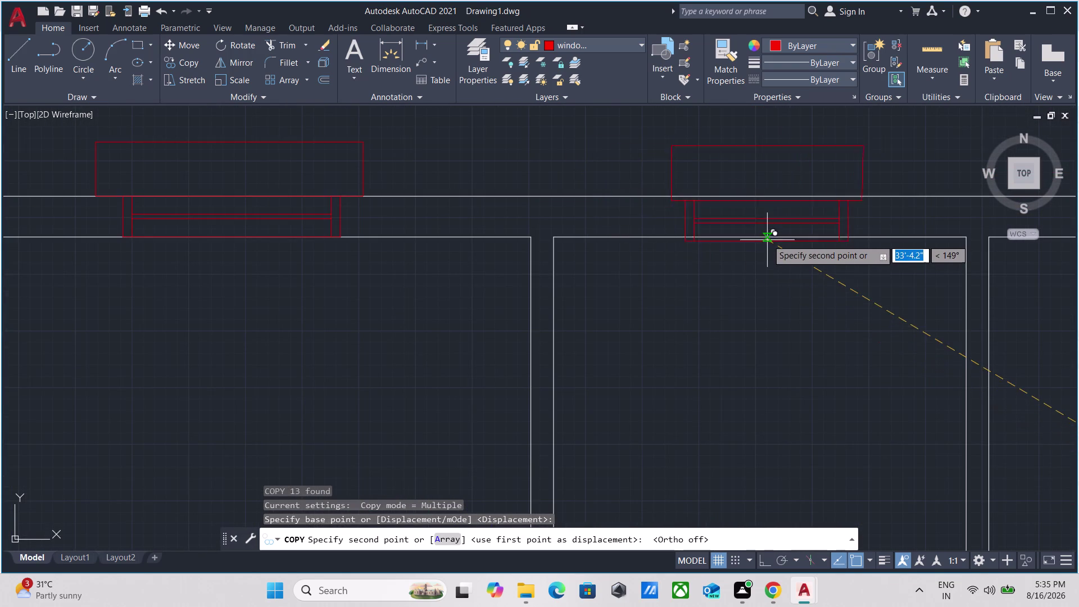
click(757, 233)
scroll(down, 3)
middle_drag(824, 261, 640, 227)
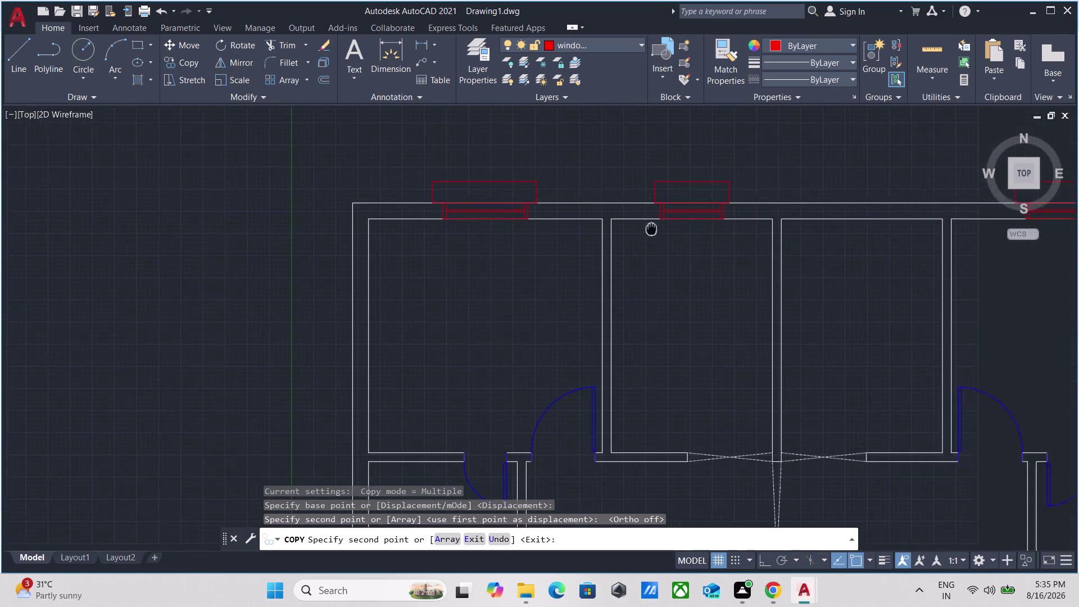
middle_drag(639, 226, 595, 206)
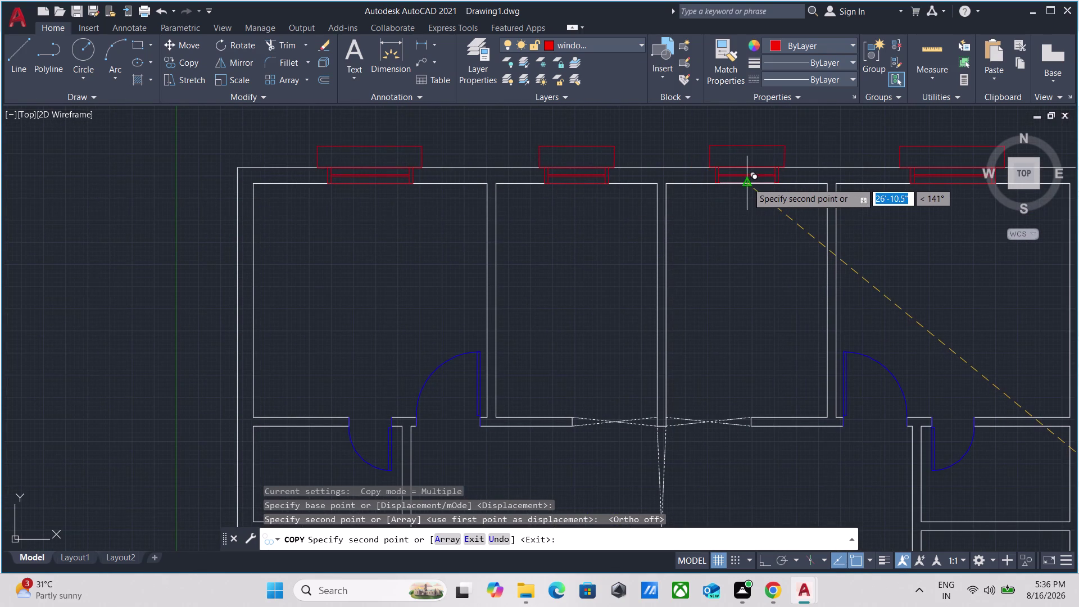
click(747, 182)
scroll(down, 3)
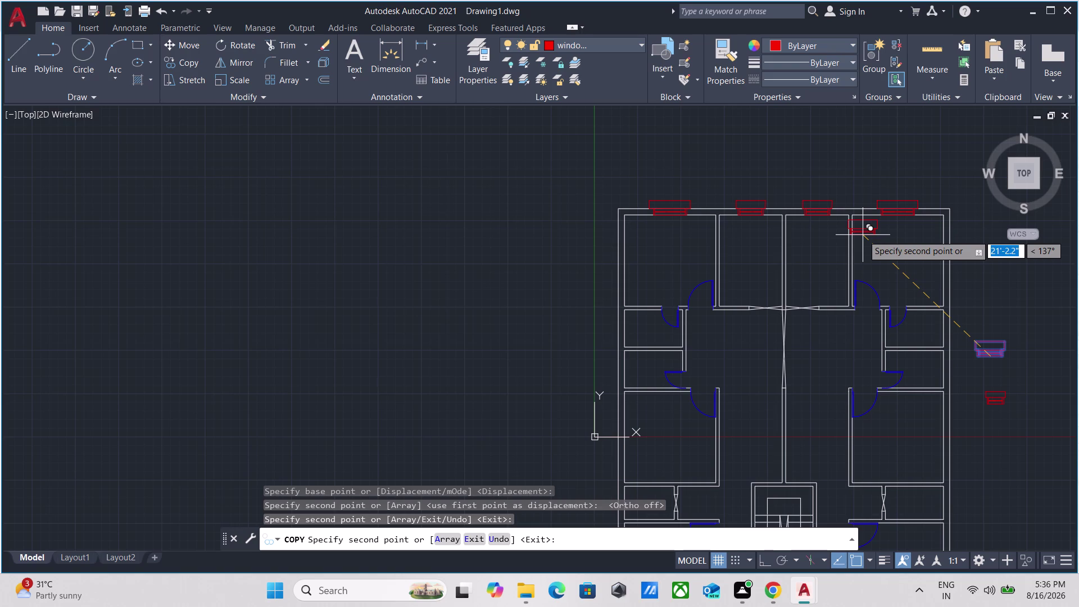
key(Escape)
scroll(down, 3)
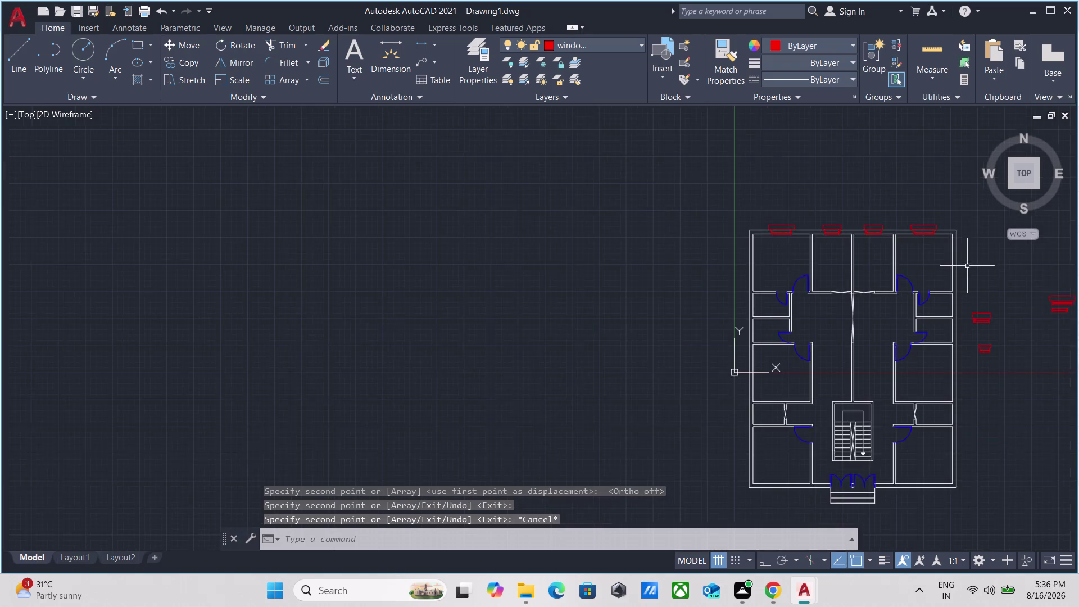
Copy the upper spare red window symbol to a spot on its left.
middle_drag(960, 264, 737, 258)
scroll(up, 3)
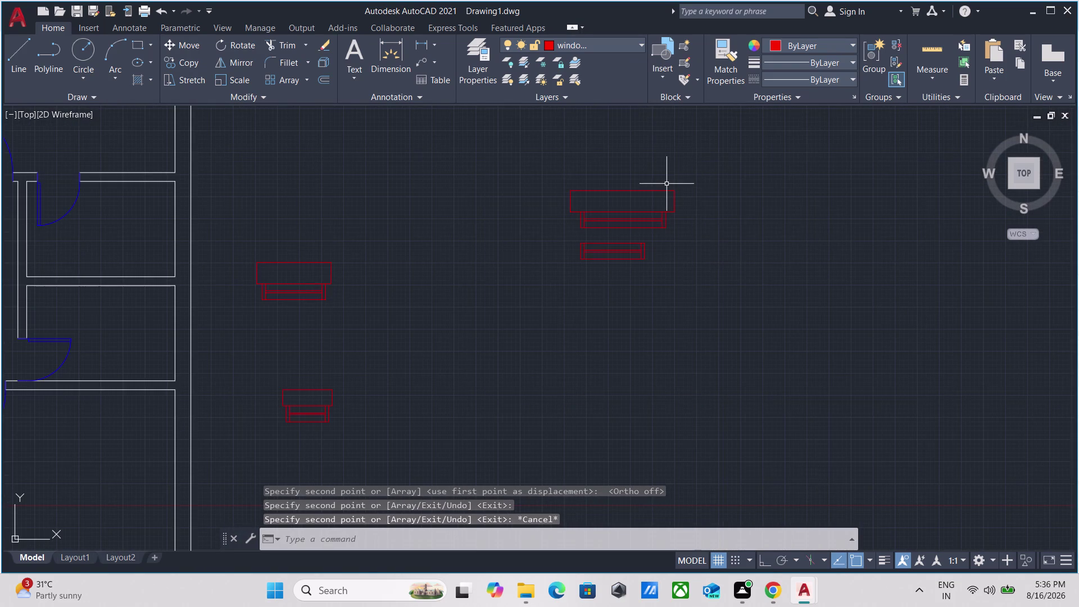
scroll(up, 3)
drag(715, 297, 702, 280)
click(660, 184)
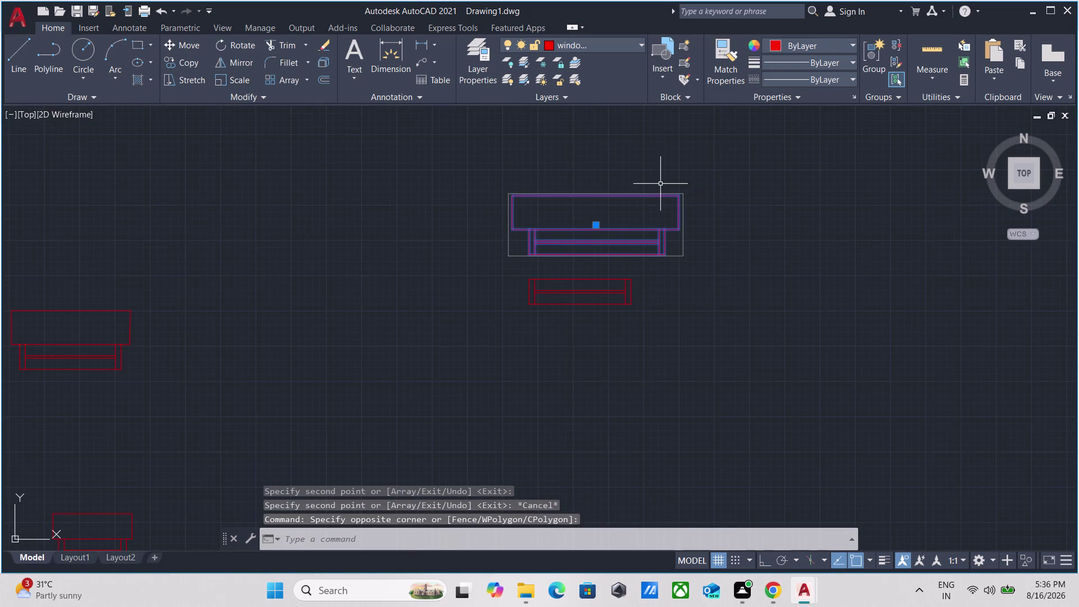
key(c)
key(o)
key(Return)
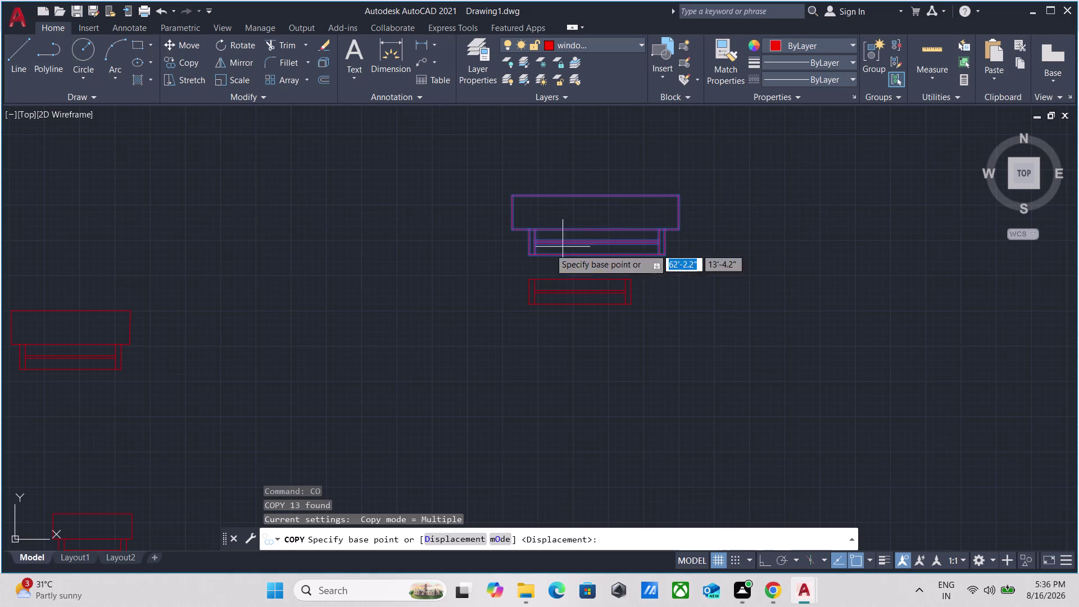
click(599, 255)
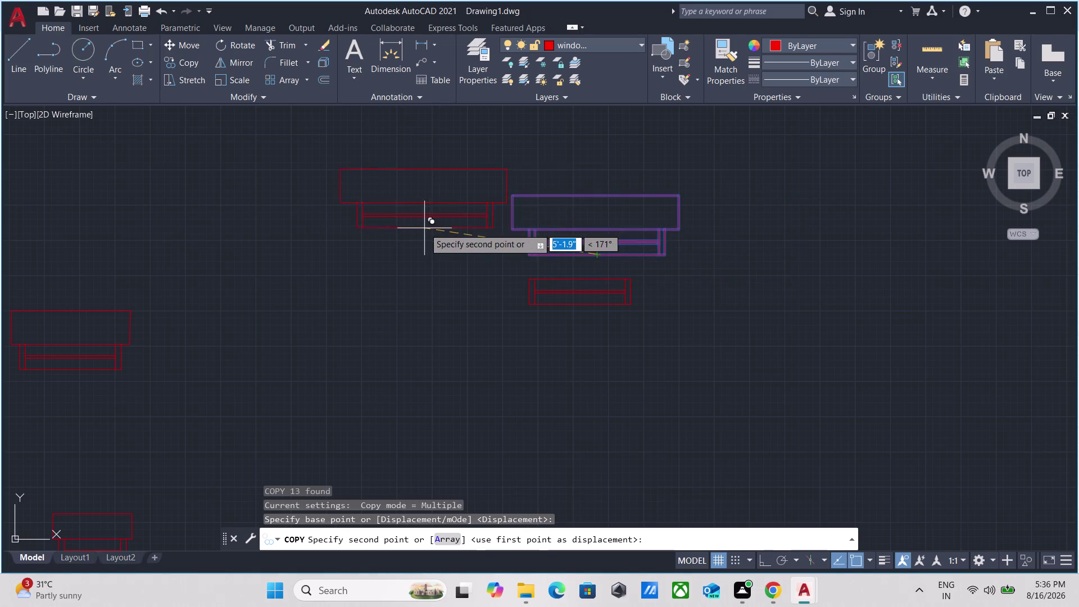
middle_drag(427, 228, 792, 297)
click(467, 246)
key(Escape)
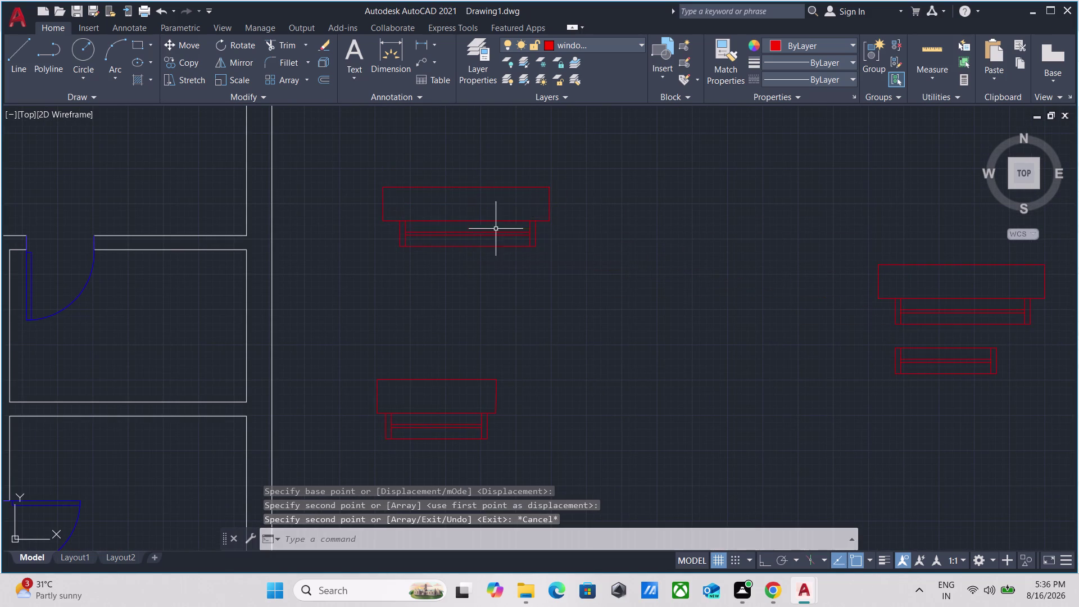
Rotate the window copy 90° upright with Ortho on.
drag(595, 270, 581, 256)
click(501, 196)
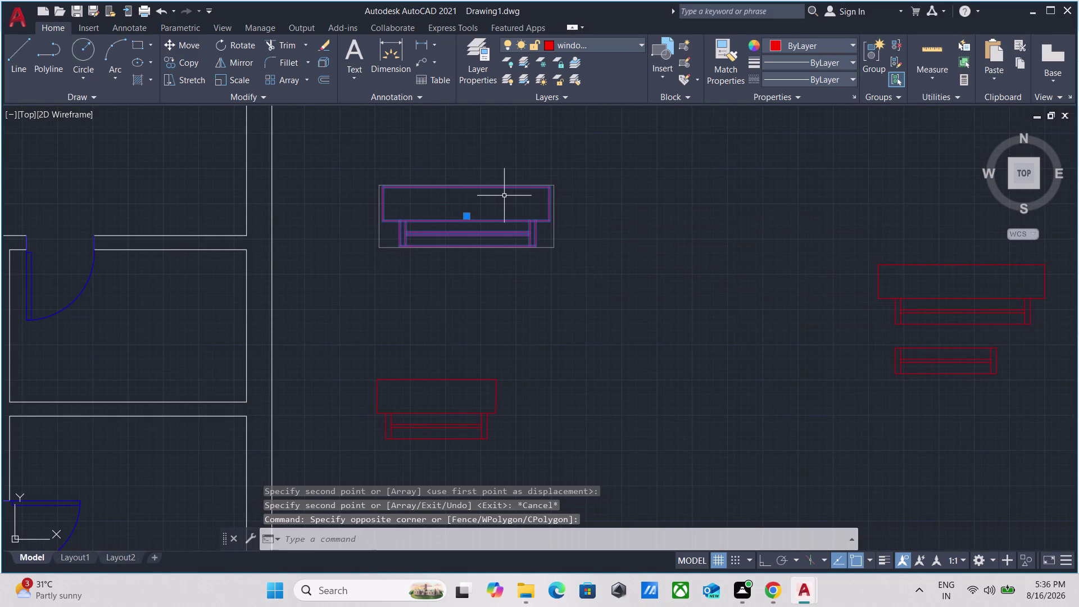
text(ro)
key(Return)
scroll(up, 3)
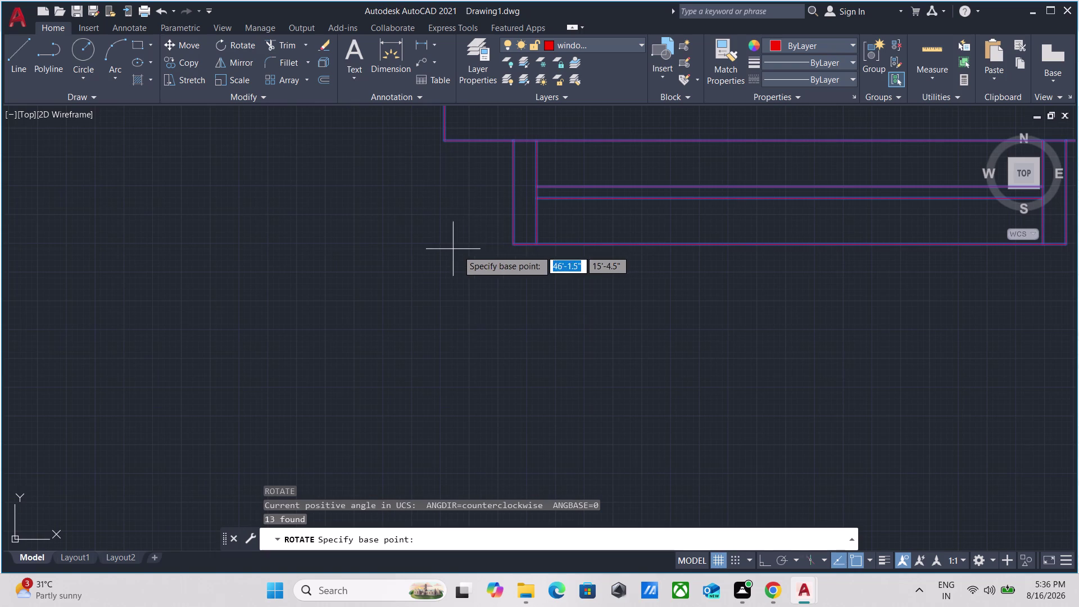
click(512, 245)
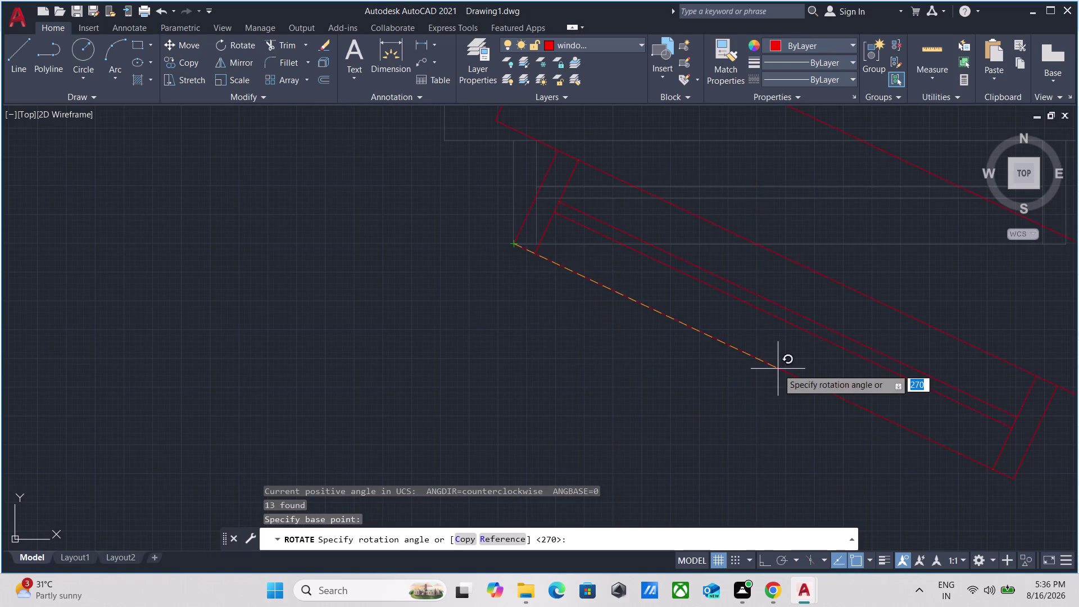
key(F8)
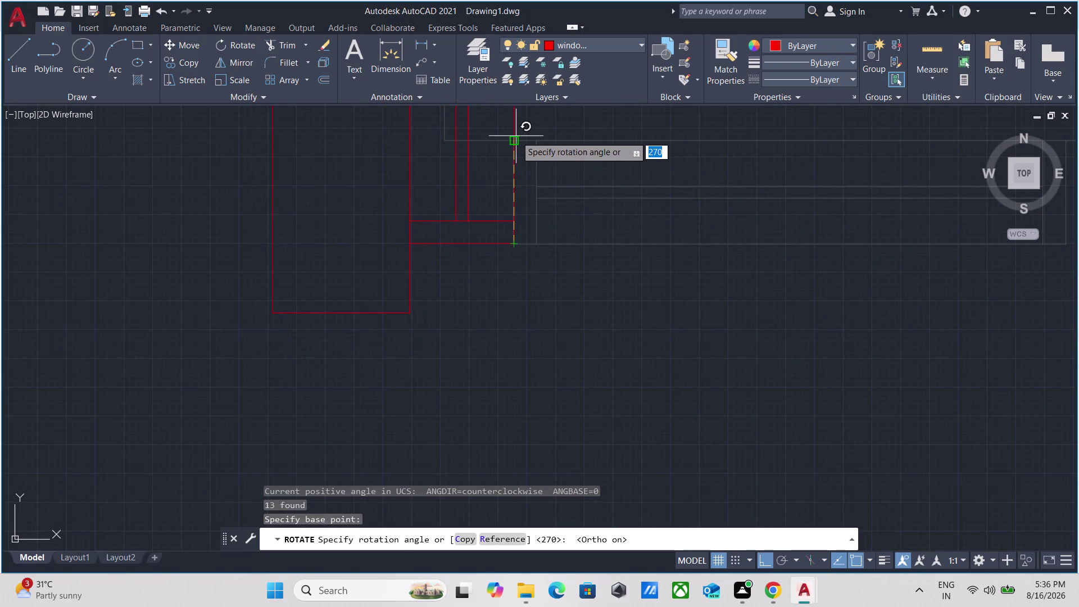
scroll(down, 3)
middle_drag(516, 140, 508, 259)
scroll(down, 3)
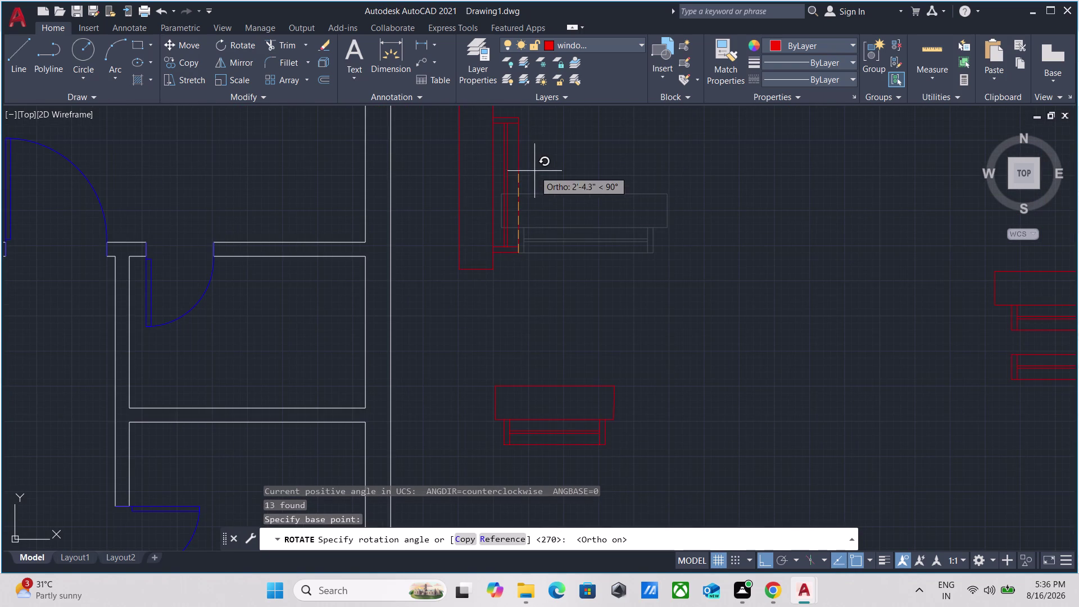
click(519, 149)
Reselect the upright window symbol.
scroll(down, 3)
middle_drag(557, 293, 576, 323)
scroll(up, 3)
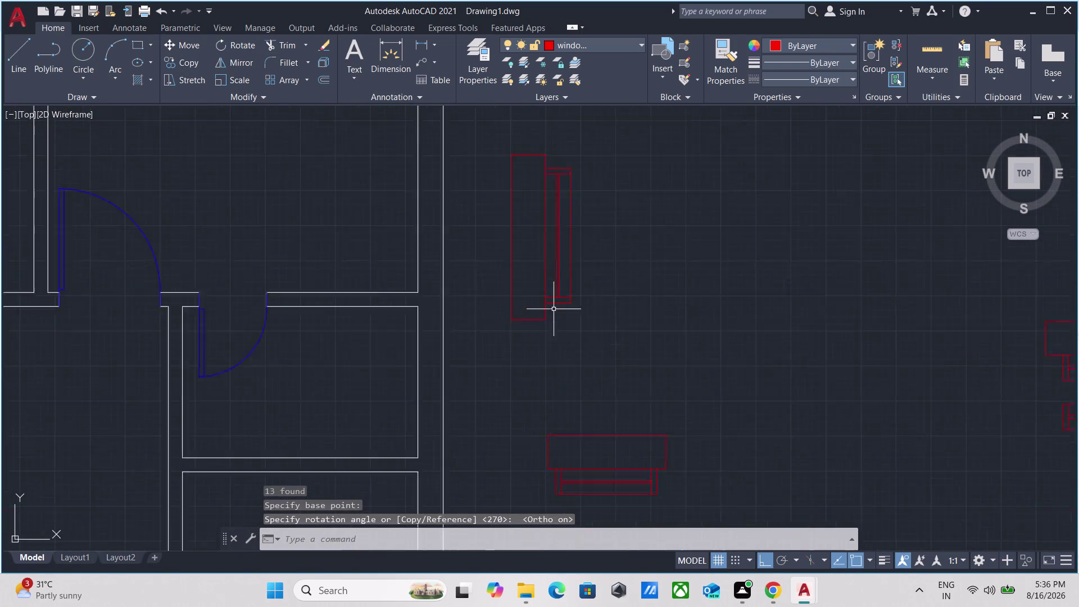
drag(625, 367, 610, 354)
click(554, 268)
Start copying the upright window, then cancel the copy.
text(c)
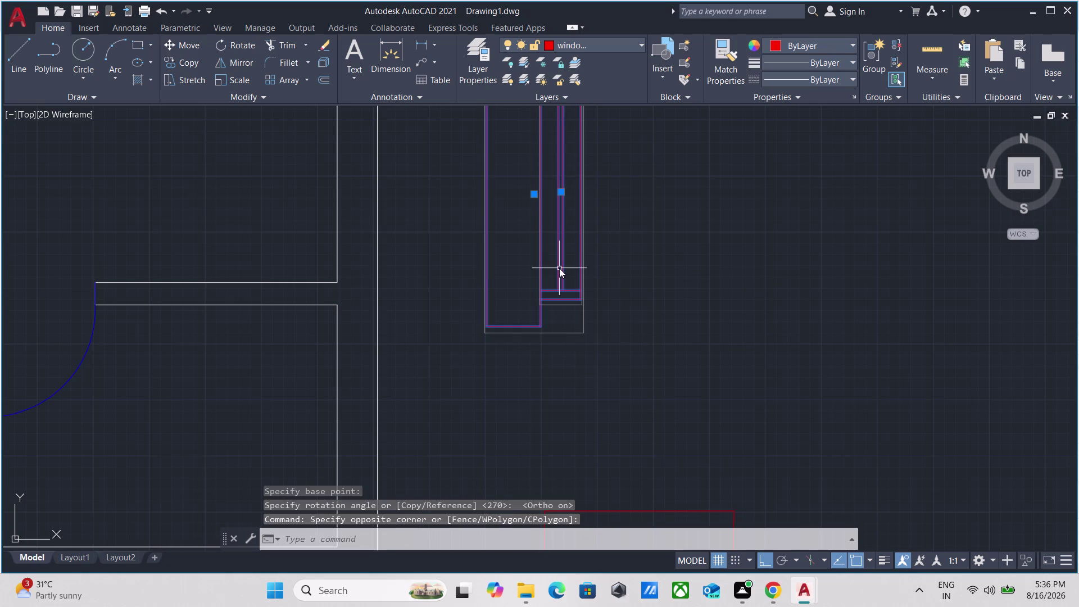
text(o)
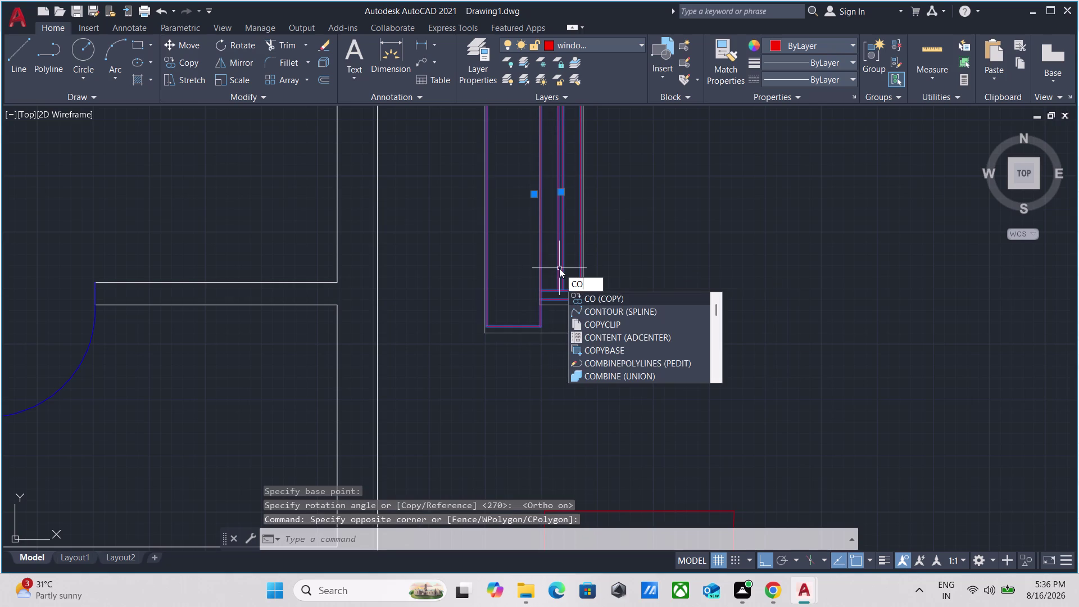
key(Return)
scroll(down, 3)
middle_drag(701, 240, 702, 245)
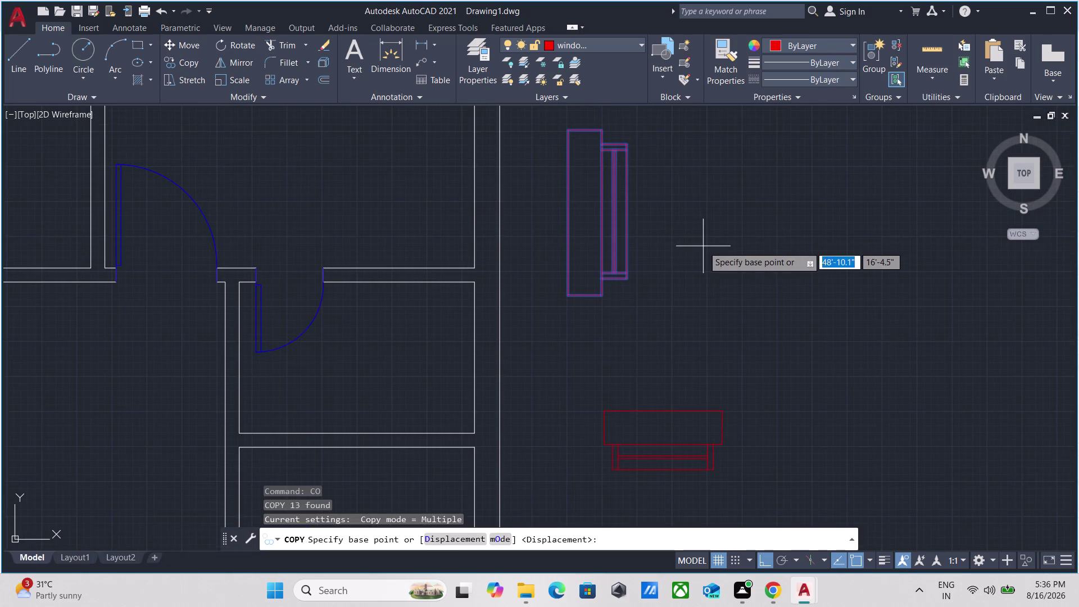
scroll(down, 3)
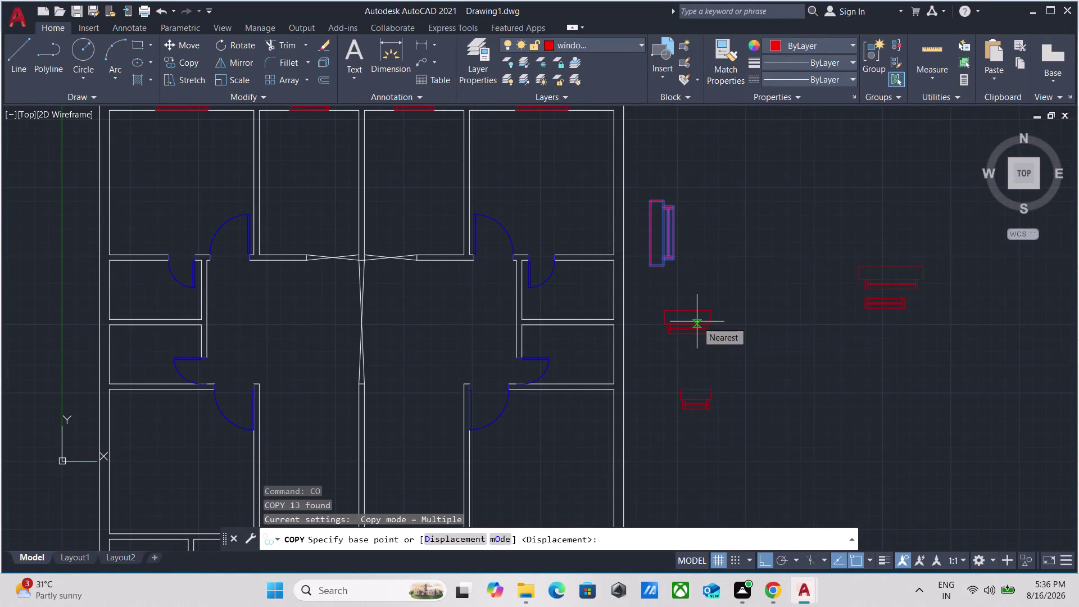
key(Escape)
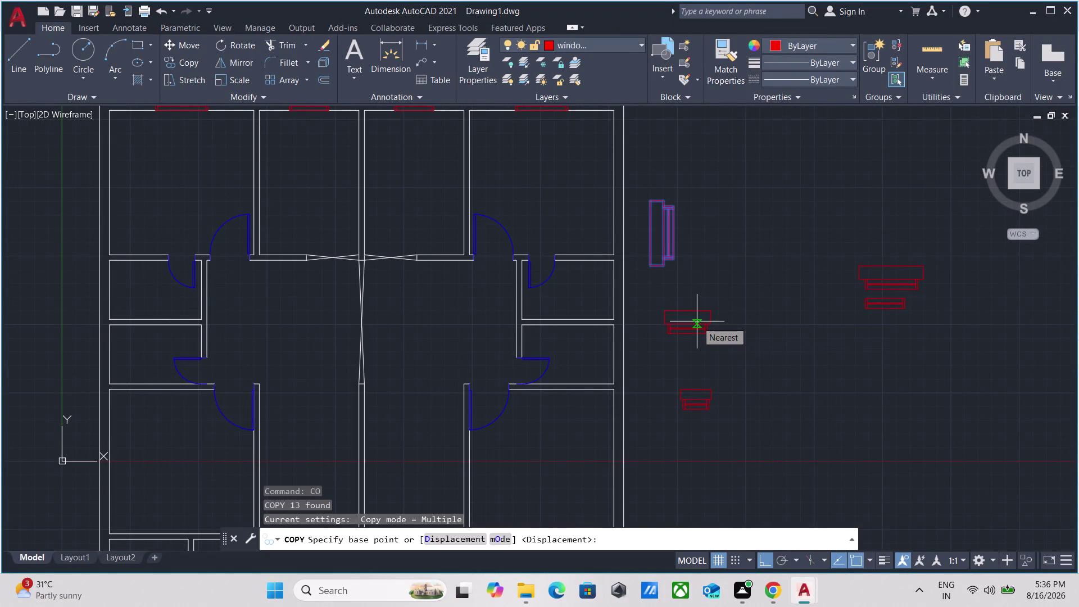
Copy a horizontal window symbol from its midpoint to below and left.
scroll(up, 3)
drag(726, 404, 719, 394)
click(702, 332)
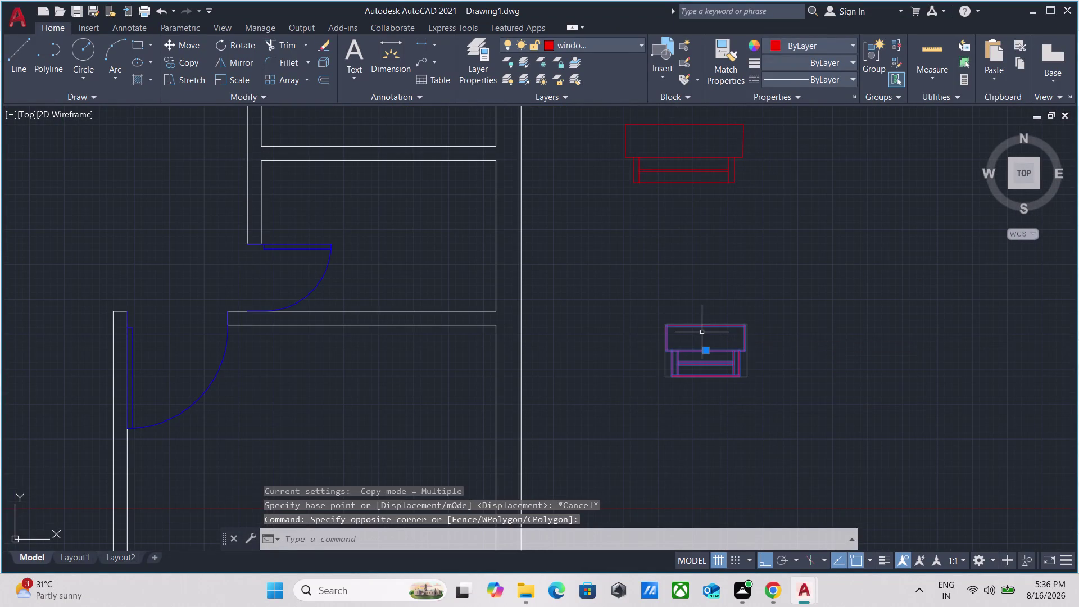
text(co)
key(Return)
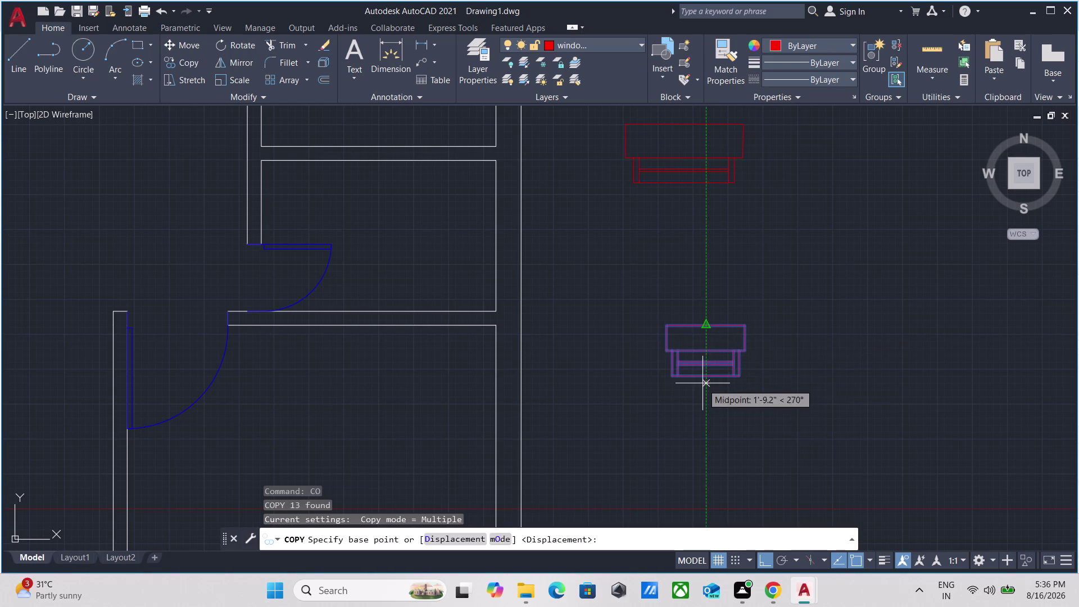
click(705, 376)
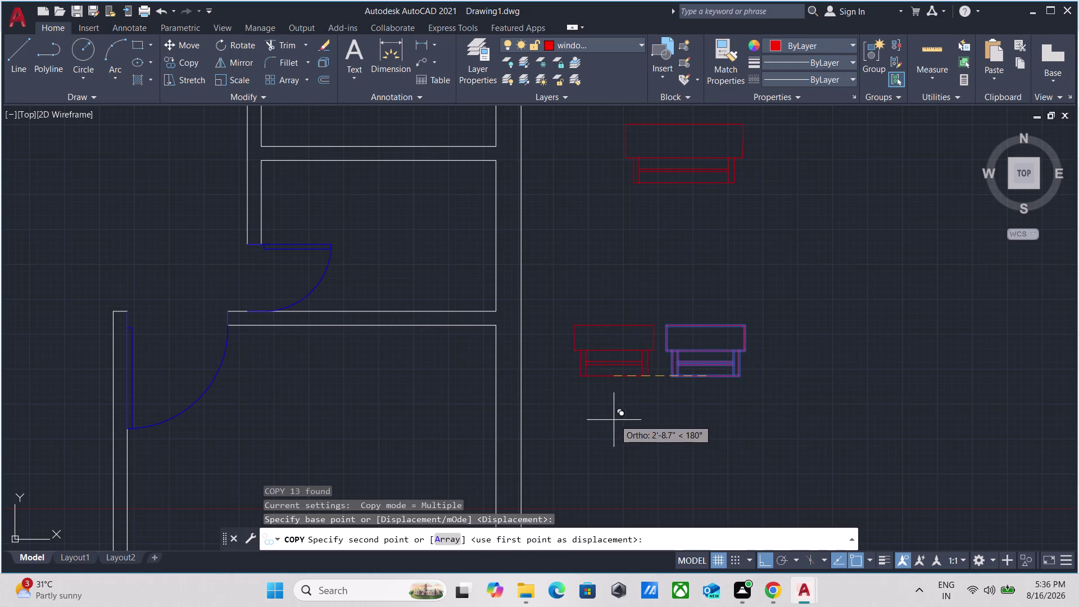
key(F8)
scroll(down, 3)
middle_drag(620, 405, 641, 323)
click(627, 381)
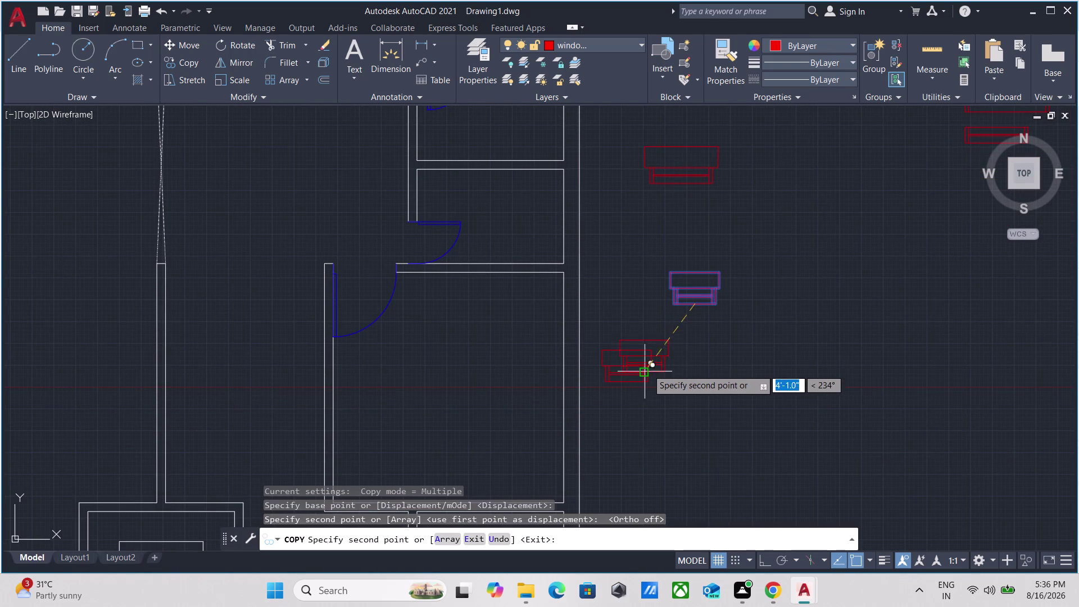
key(Escape)
Select the new window copy and begin rotating it, then cancel.
drag(676, 426, 660, 384)
click(646, 347)
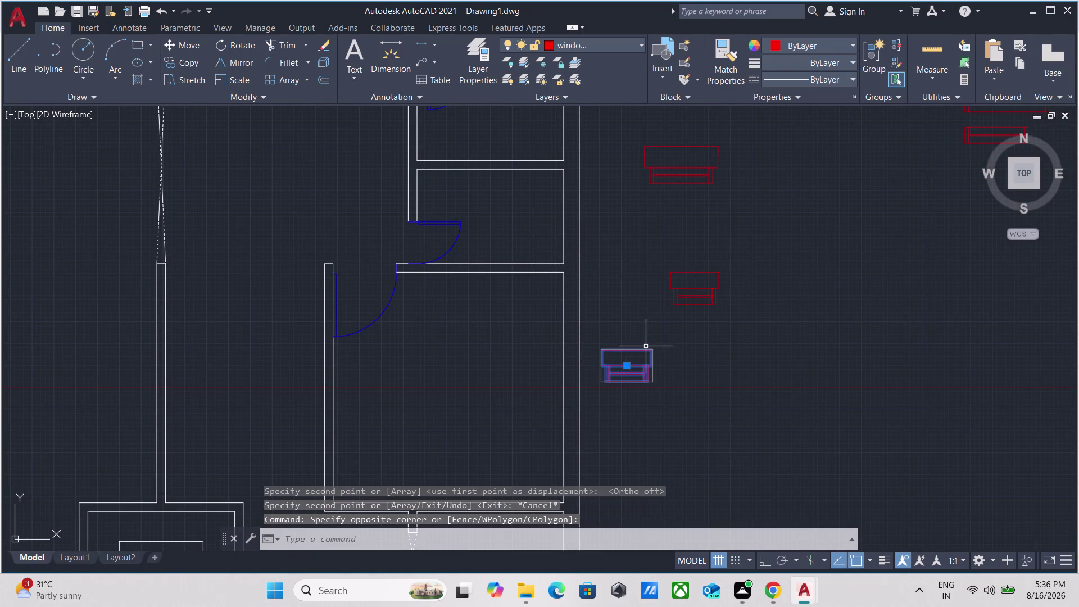
text(ro)
key(Return)
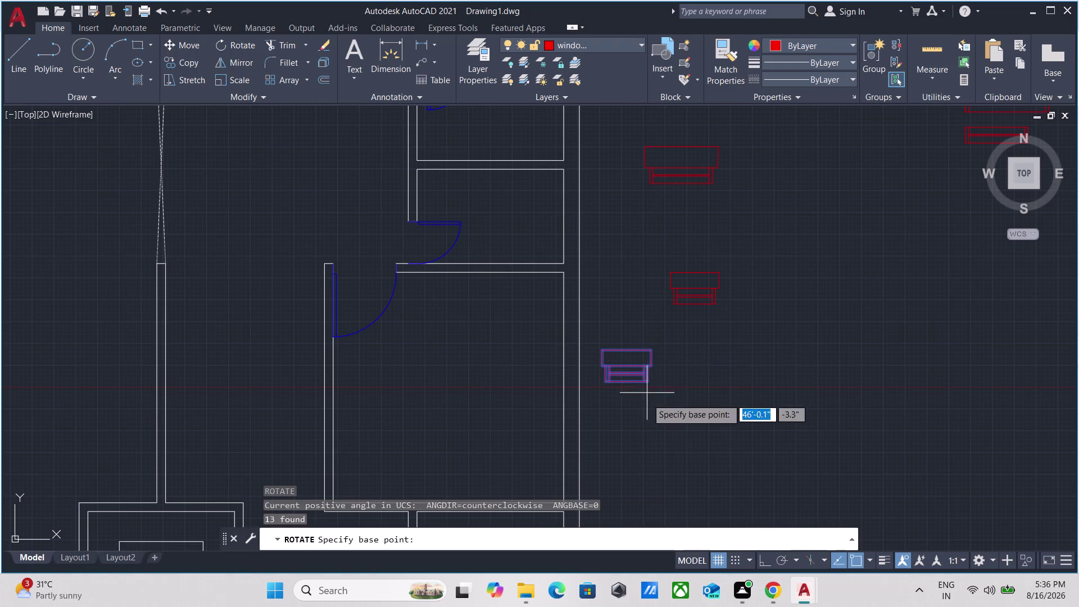
click(605, 383)
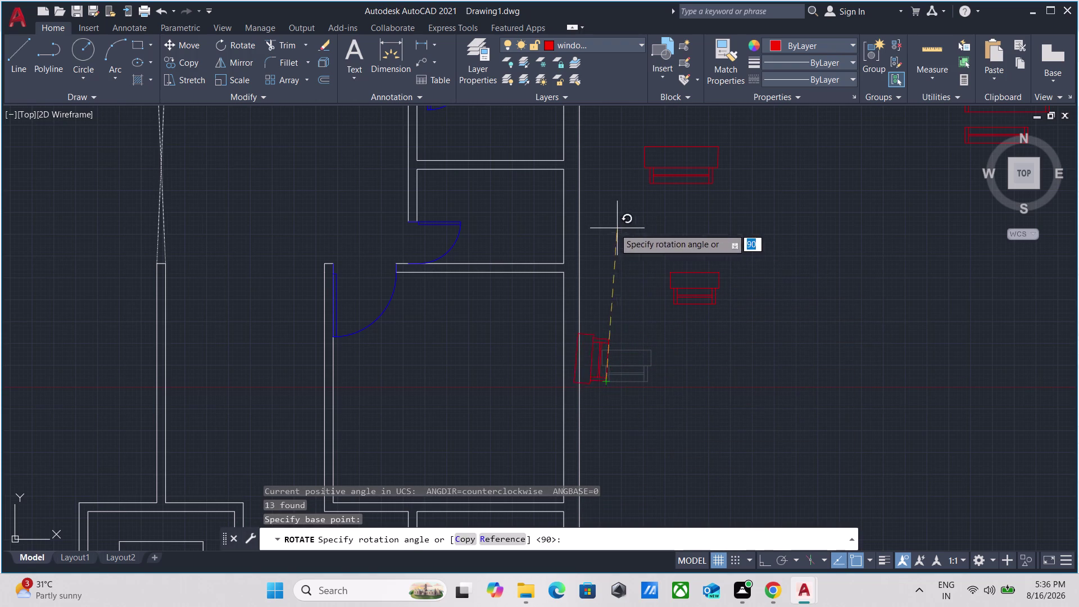
key(Escape)
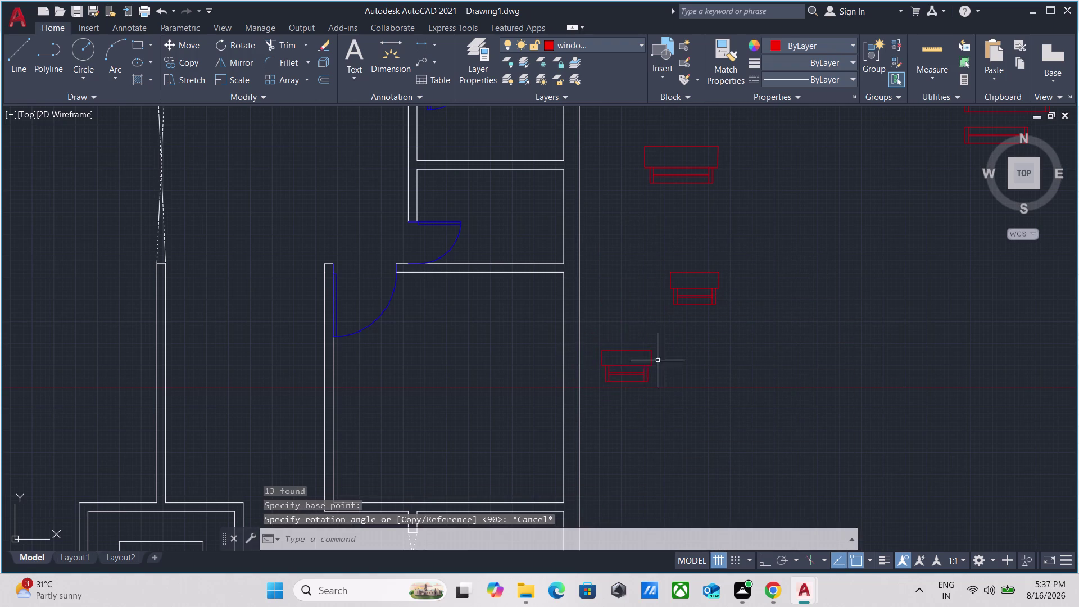
Move the lower window symbol over to the right.
scroll(up, 3)
drag(683, 384, 676, 371)
click(662, 329)
key(m)
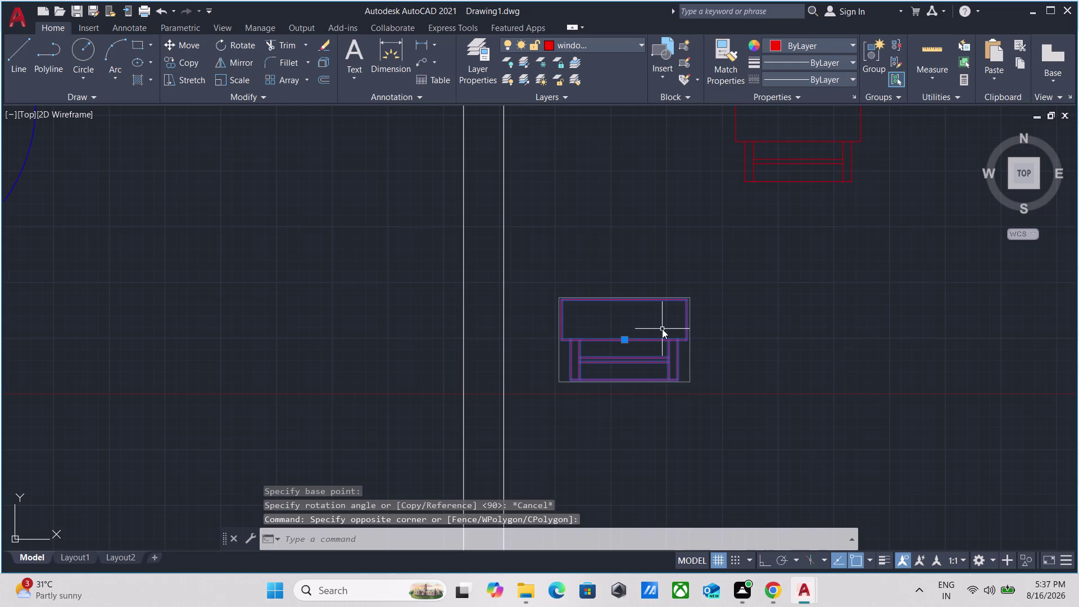
key(Return)
click(676, 380)
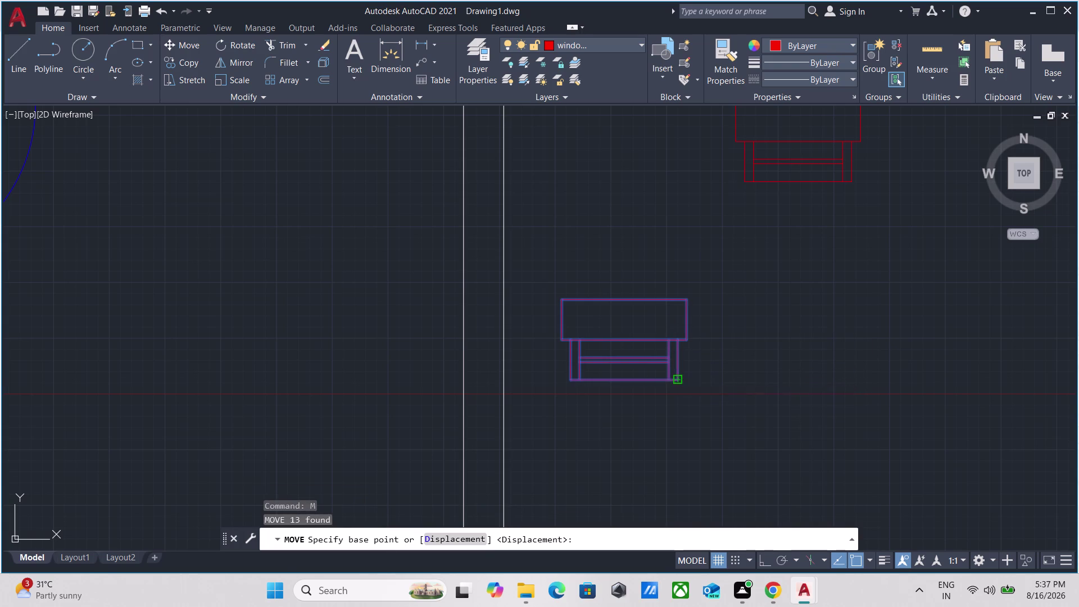
middle_drag(730, 427, 755, 282)
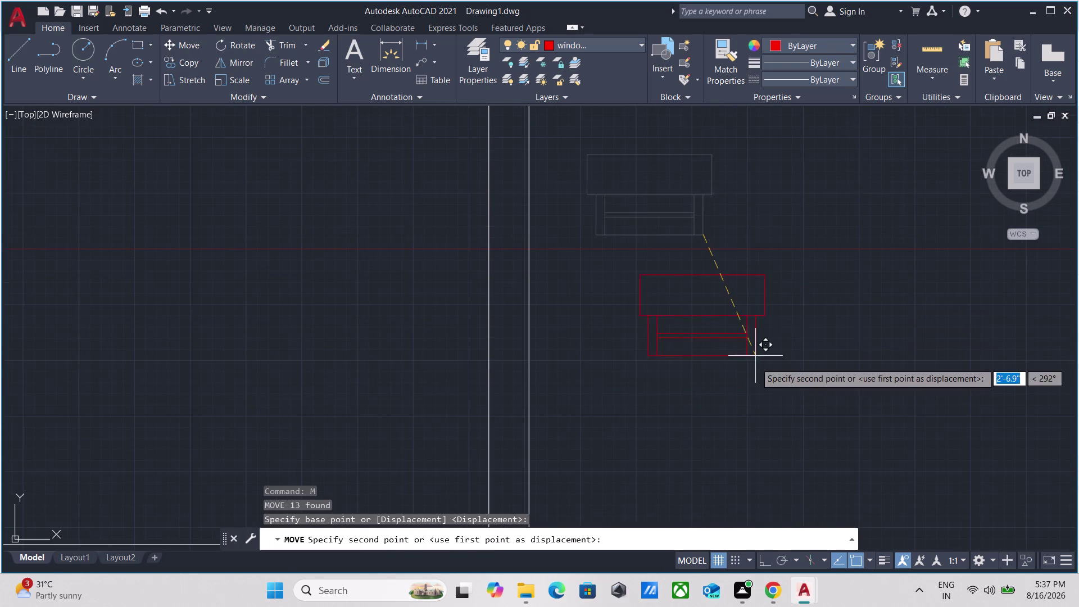
click(812, 364)
Rotate the moved window symbol 90° upright with Ortho on.
drag(867, 400, 827, 373)
click(760, 296)
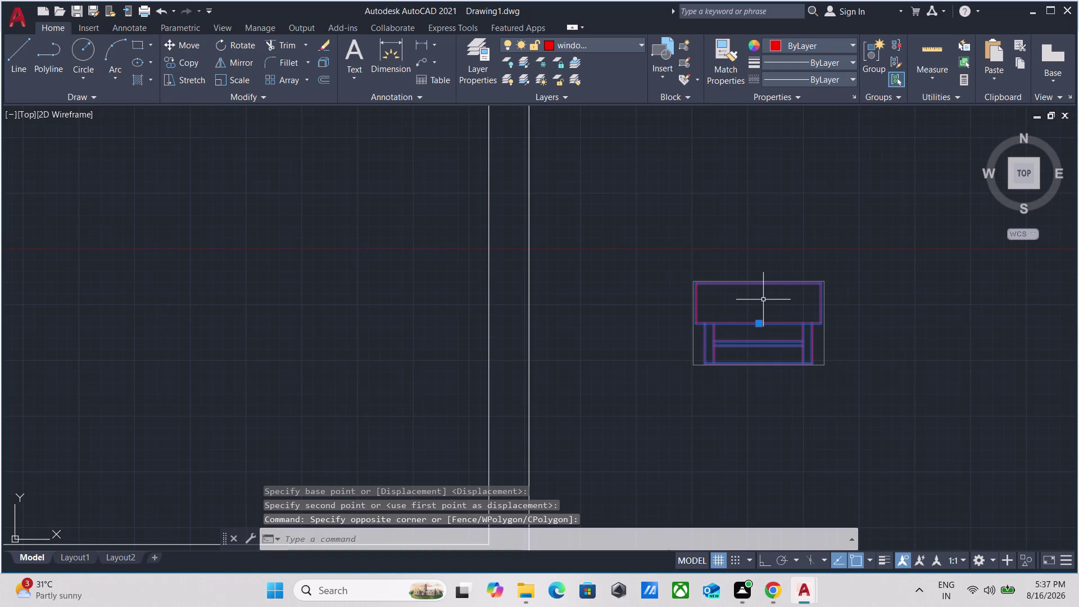
text(ro)
key(Return)
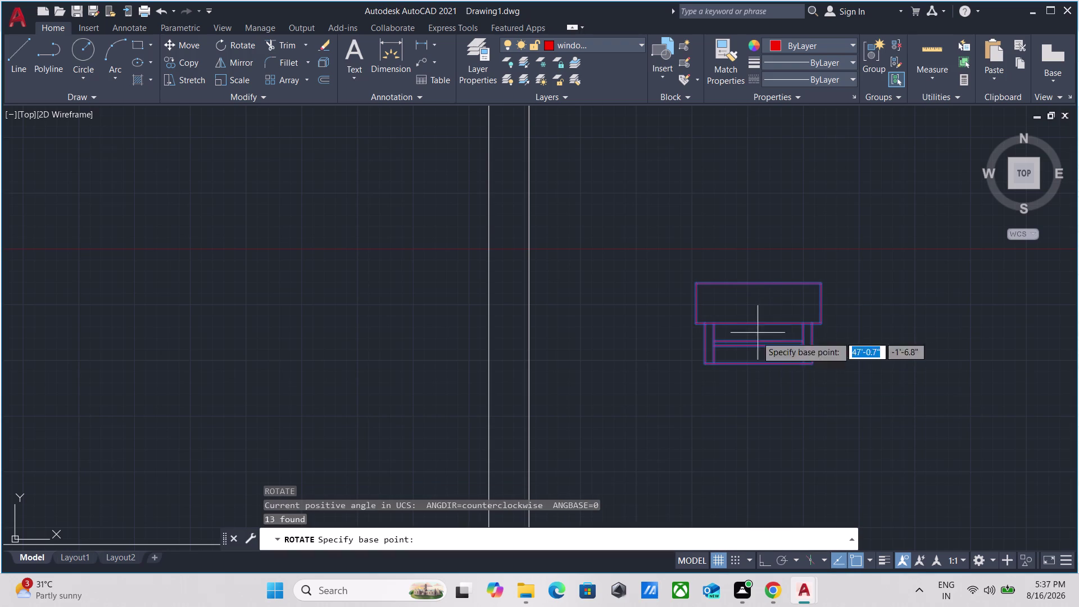
click(704, 360)
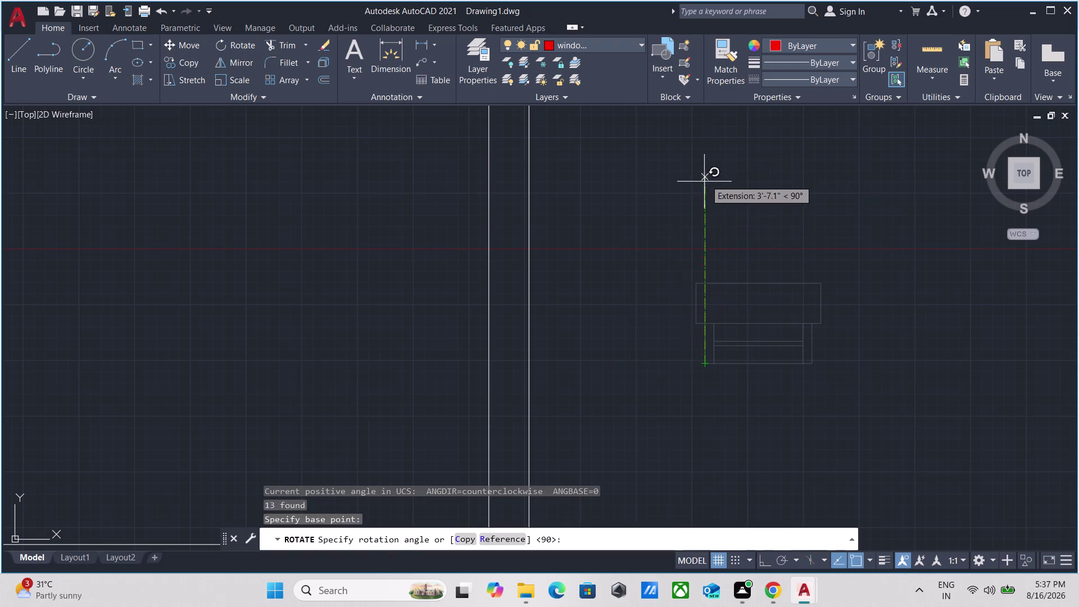
key(F8)
click(705, 184)
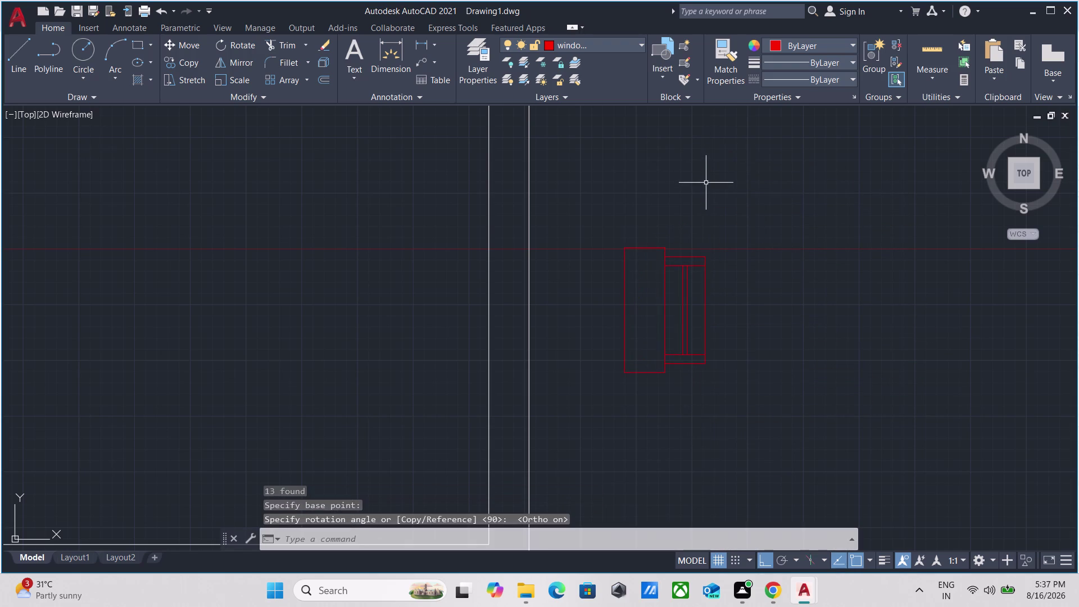
scroll(down, 3)
middle_drag(724, 201, 725, 326)
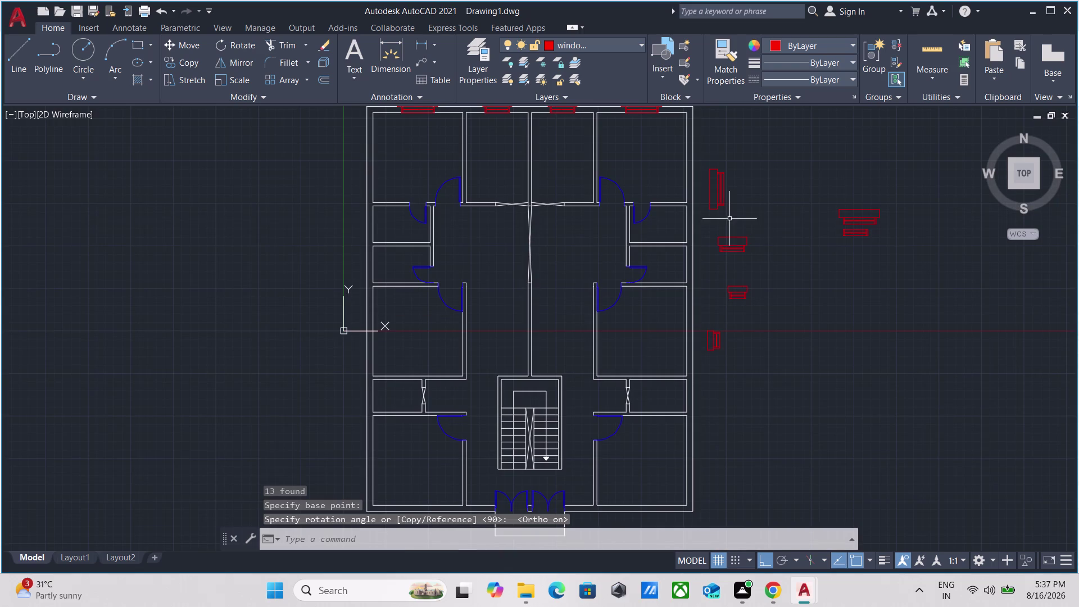
scroll(up, 3)
scroll(up, 3)
middle_drag(708, 445, 800, 231)
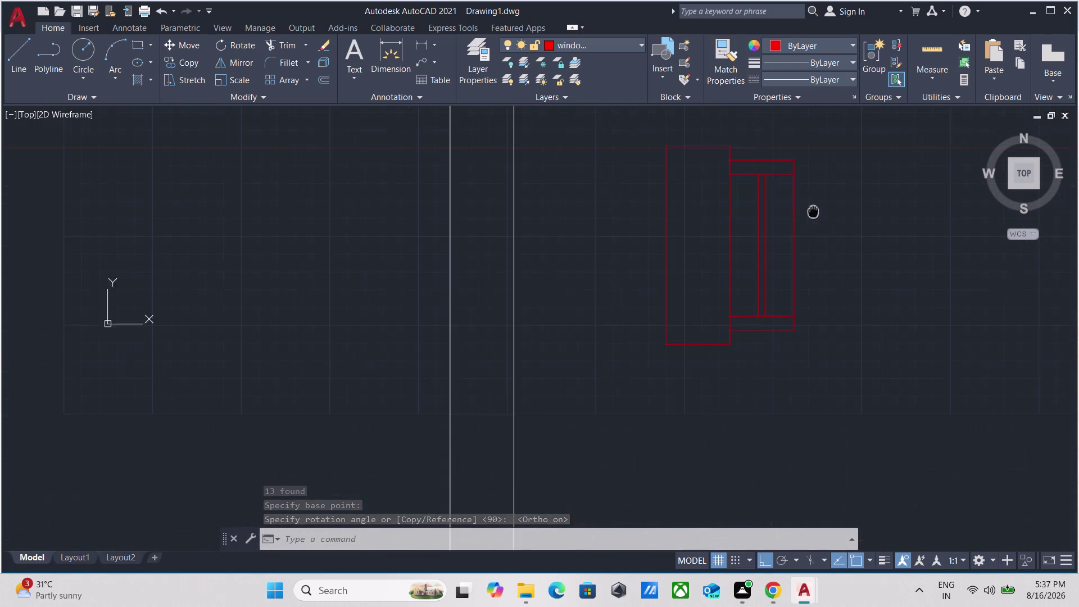
Start copying the upright window symbol from a base point, with Ortho off.
drag(854, 361, 833, 340)
click(740, 246)
key(c)
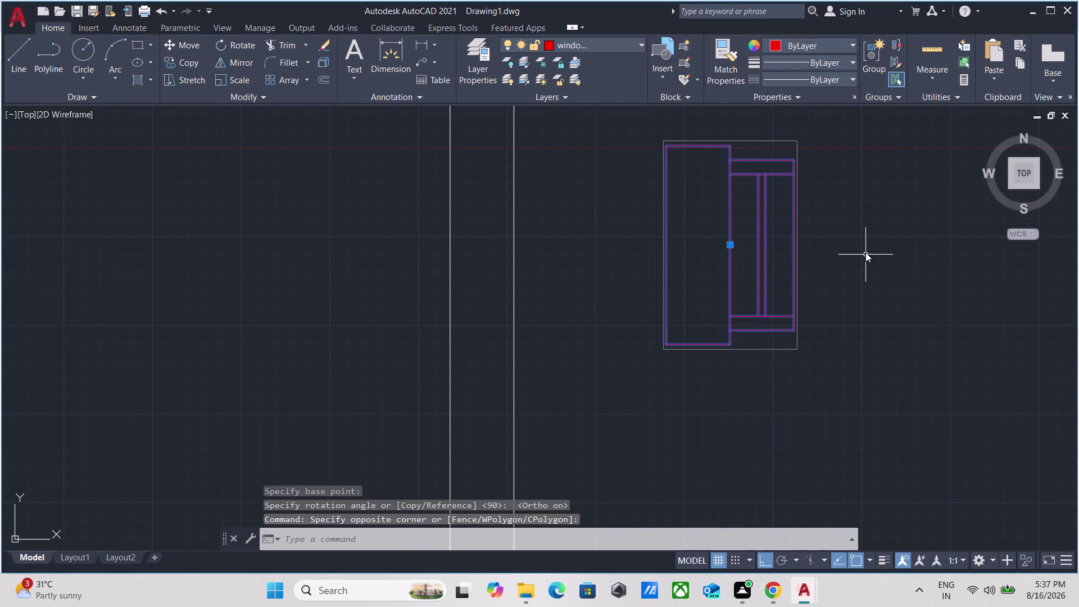
key(o)
key(Return)
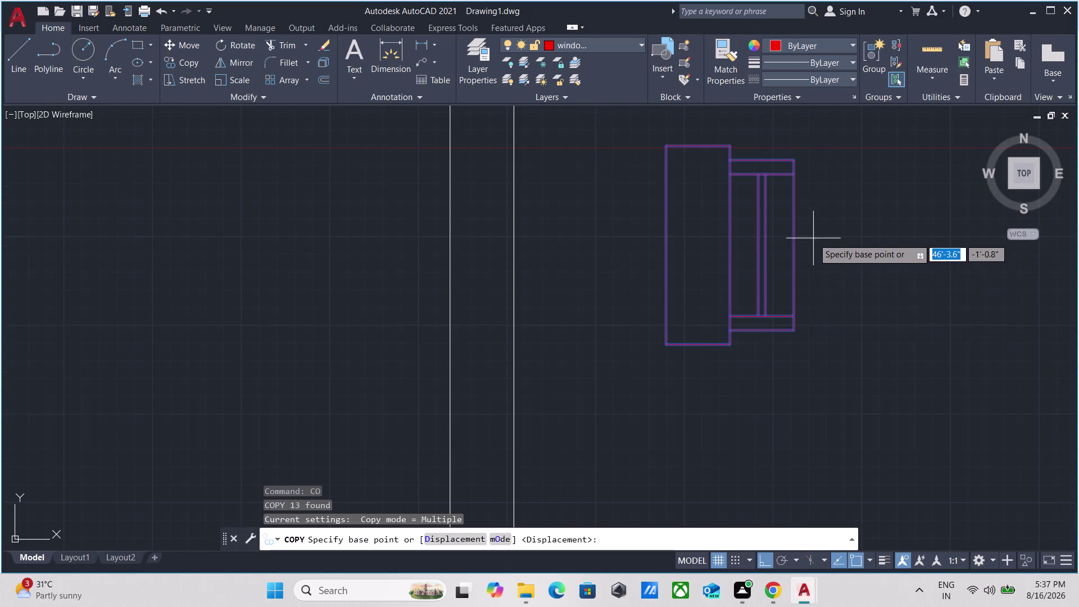
drag(795, 245, 800, 241)
key(F8)
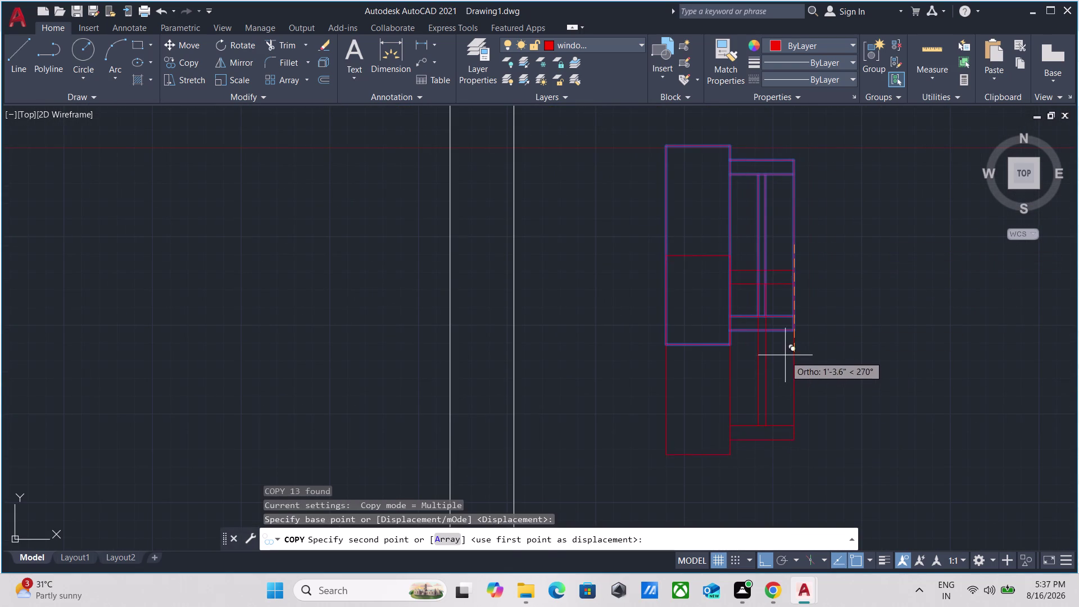
Place two window copies on the left exterior wall, one upper, one lower.
scroll(down, 3)
middle_drag(292, 171, 454, 257)
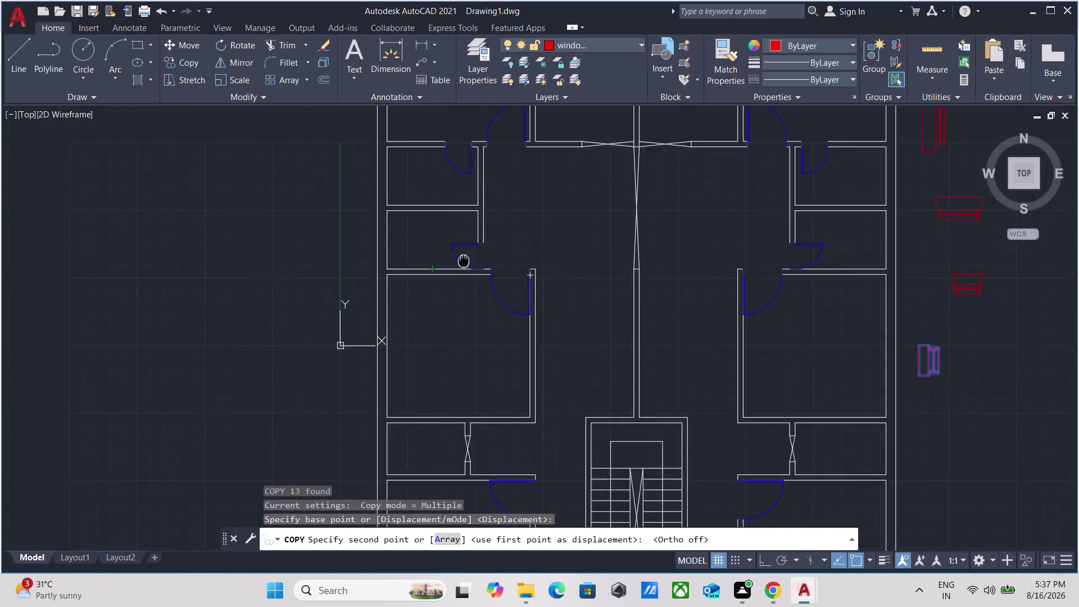
middle_drag(454, 257, 594, 293)
scroll(up, 3)
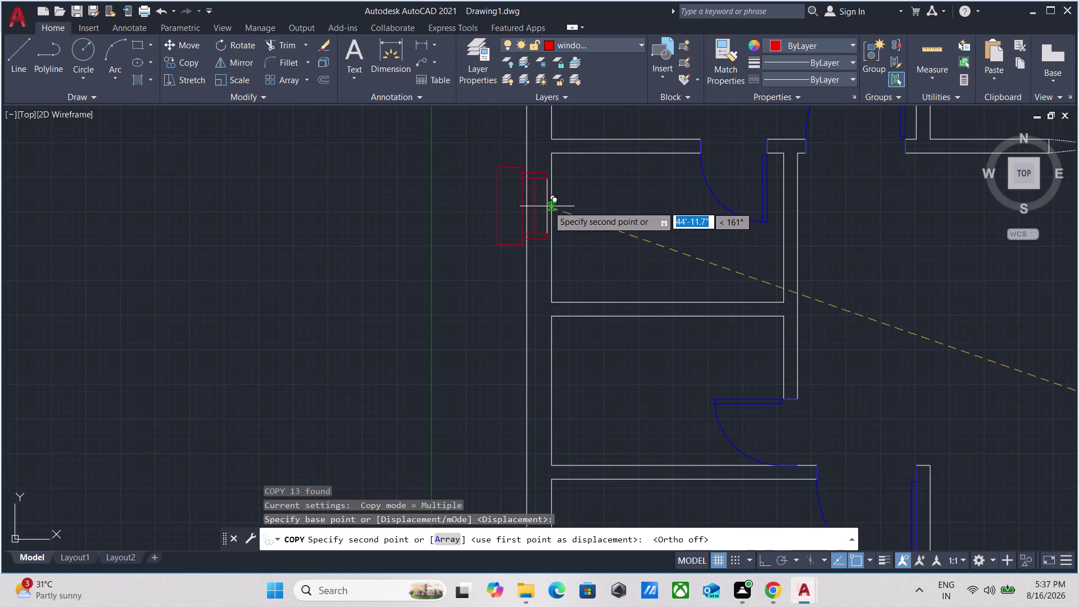
click(549, 230)
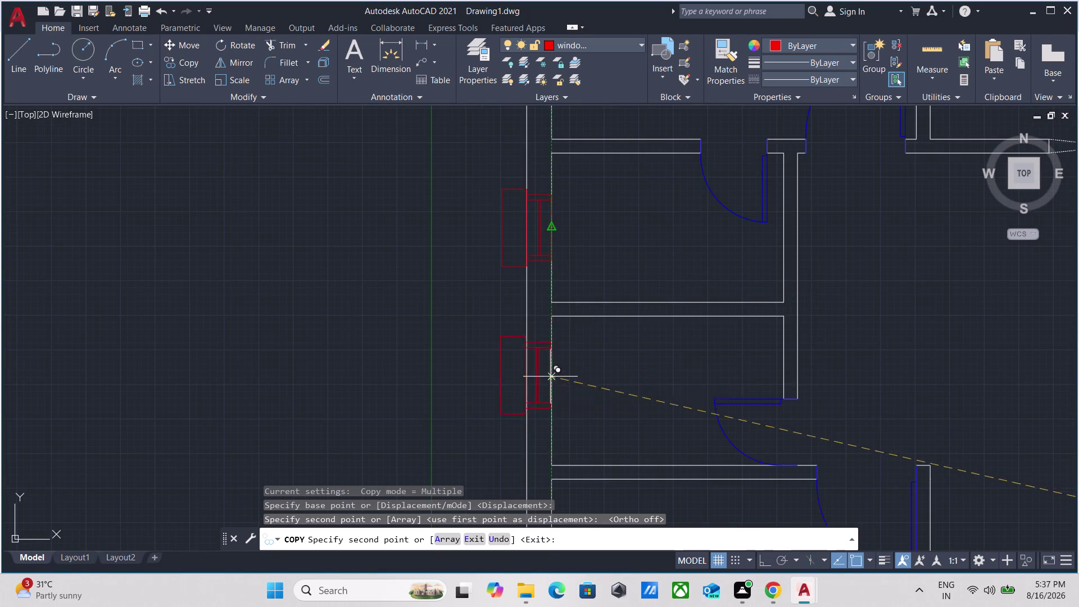
drag(552, 388, 548, 383)
scroll(down, 3)
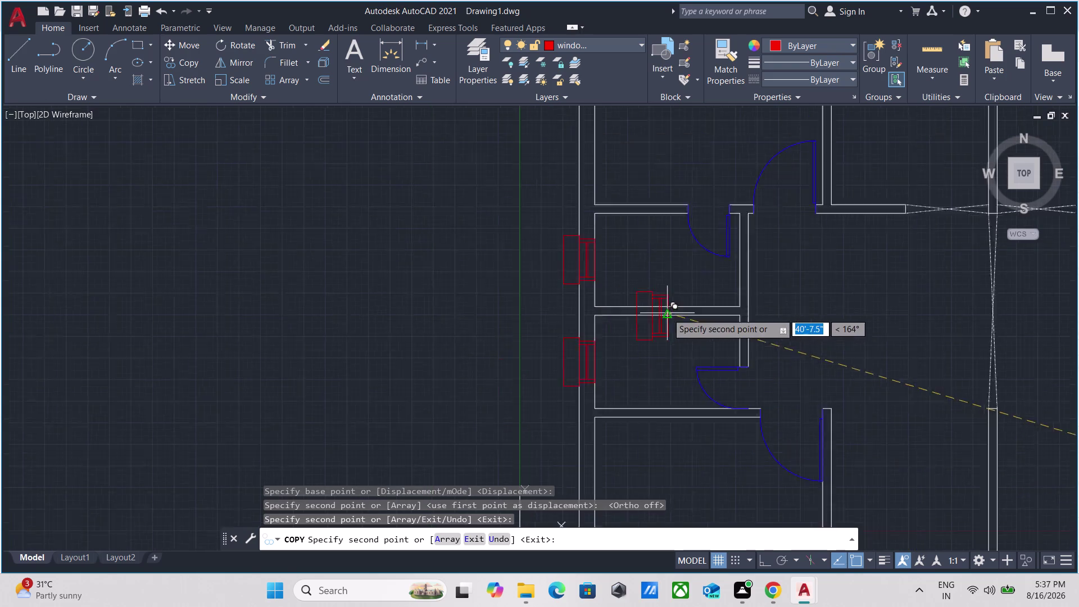
scroll(down, 3)
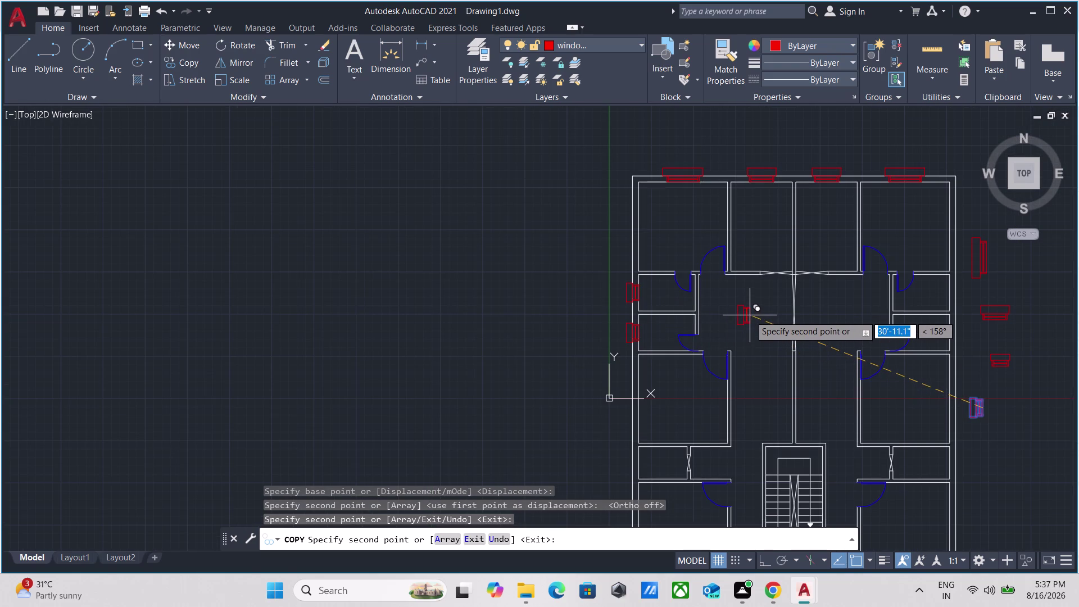
scroll(up, 3)
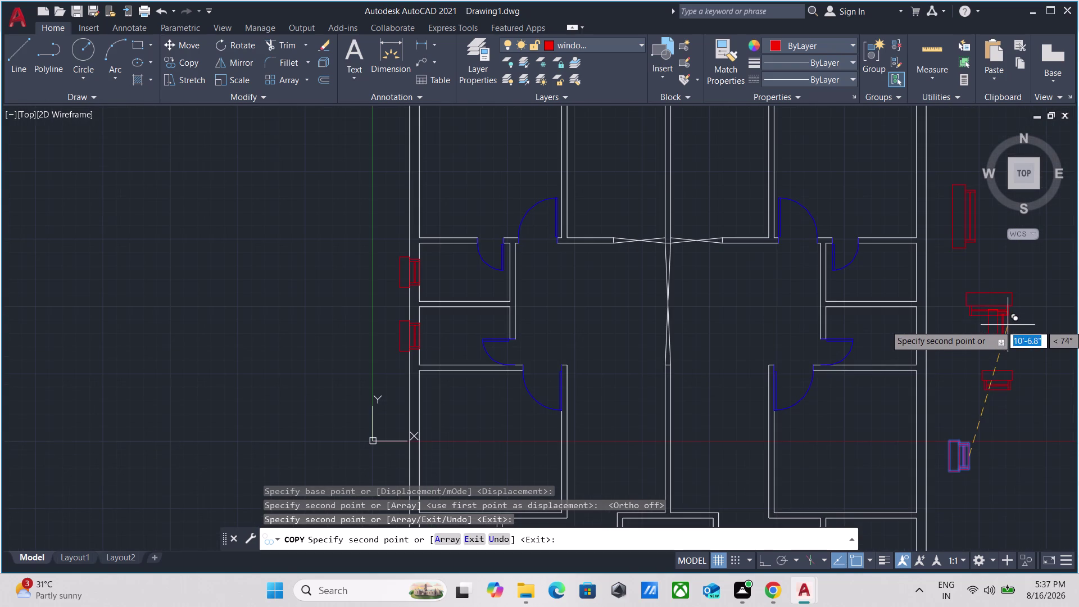
key(Escape)
scroll(up, 3)
drag(960, 247, 942, 240)
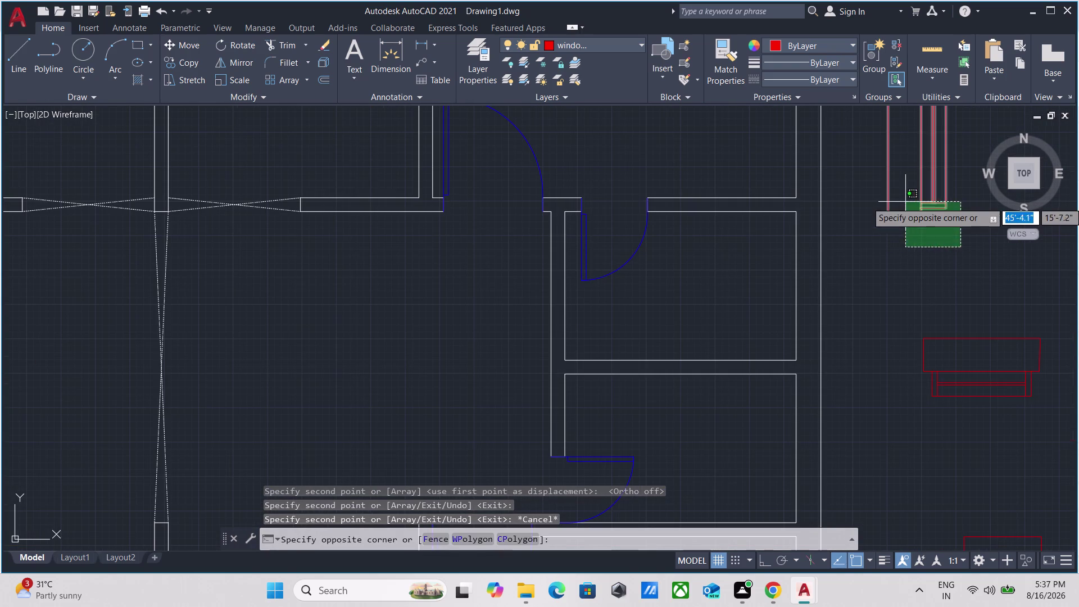
Copy the right-side window symbol onto the left wall of the plan.
click(905, 201)
text(co)
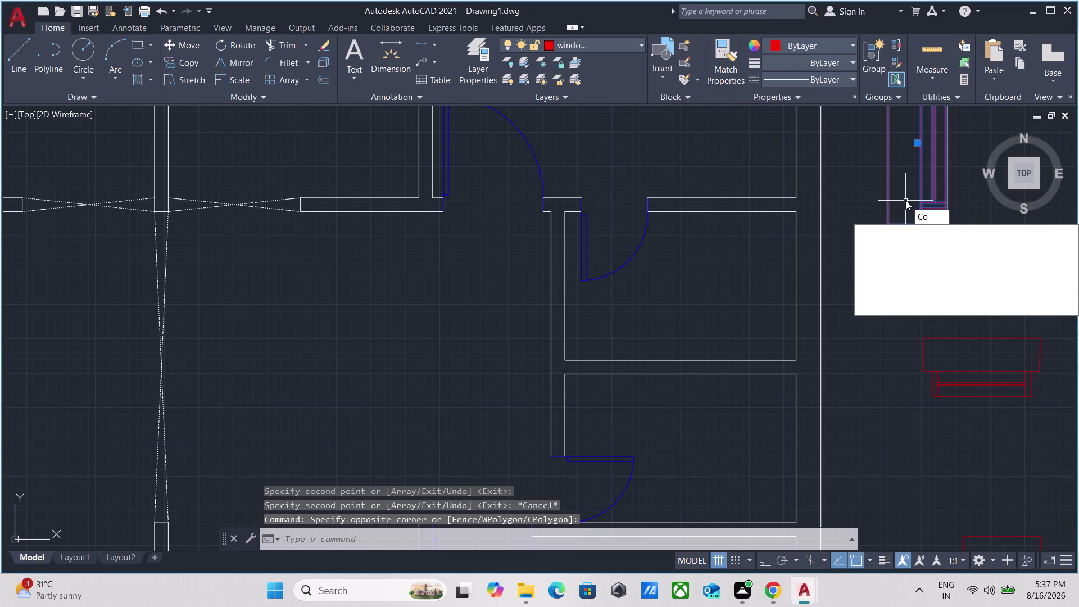
key(Return)
middle_drag(923, 179, 885, 228)
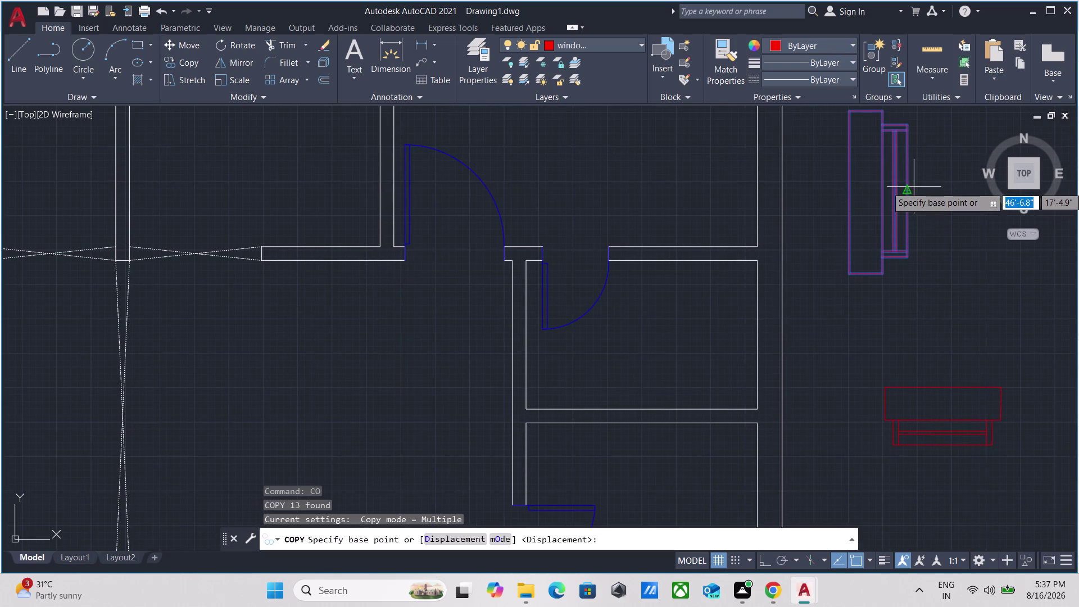
click(908, 188)
scroll(down, 3)
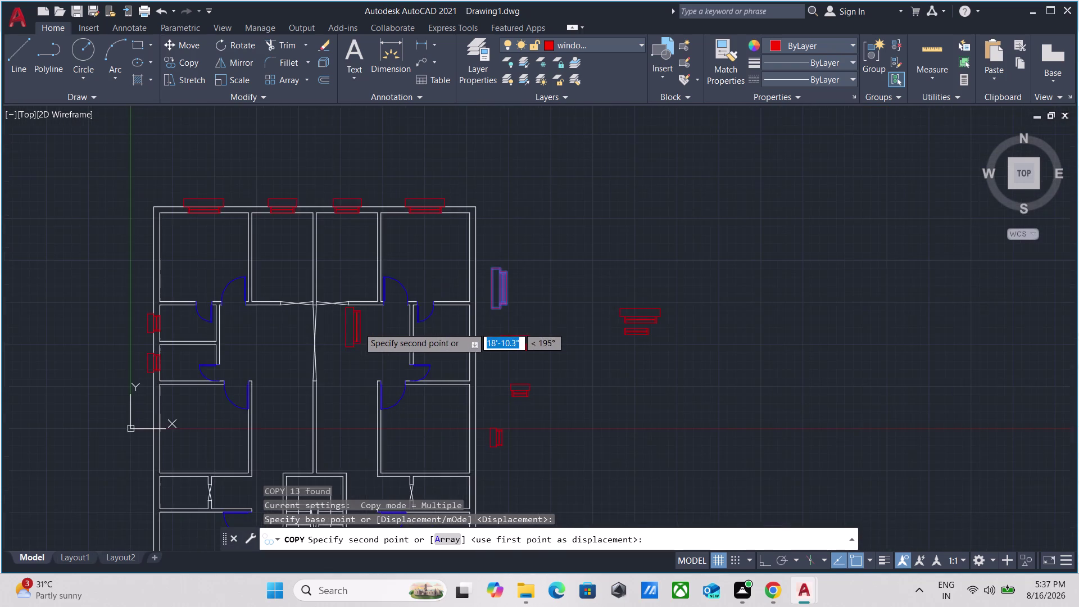
middle_drag(359, 325, 927, 208)
scroll(up, 3)
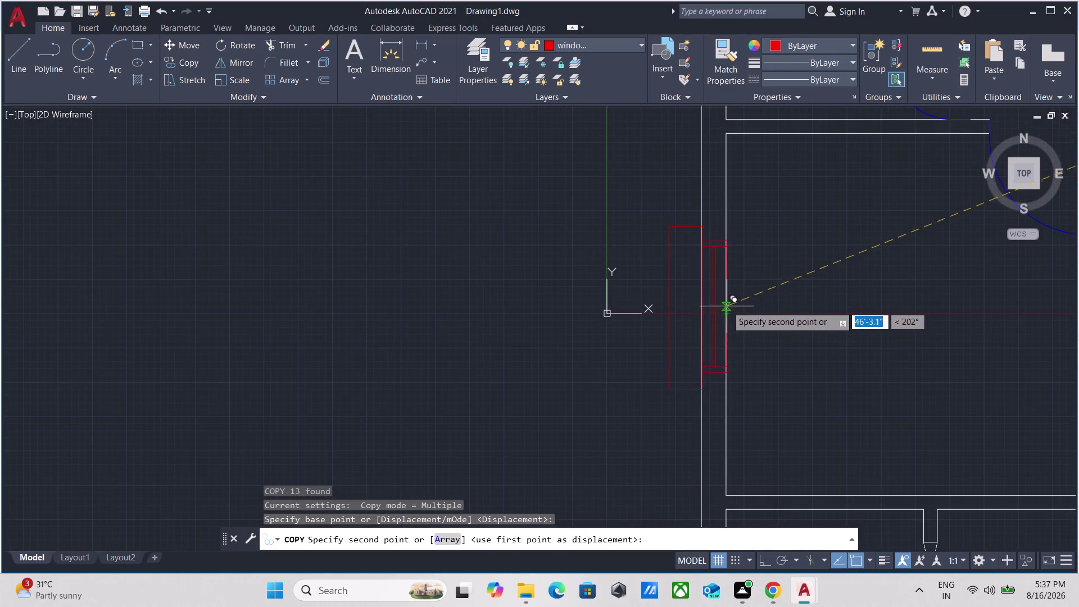
click(727, 312)
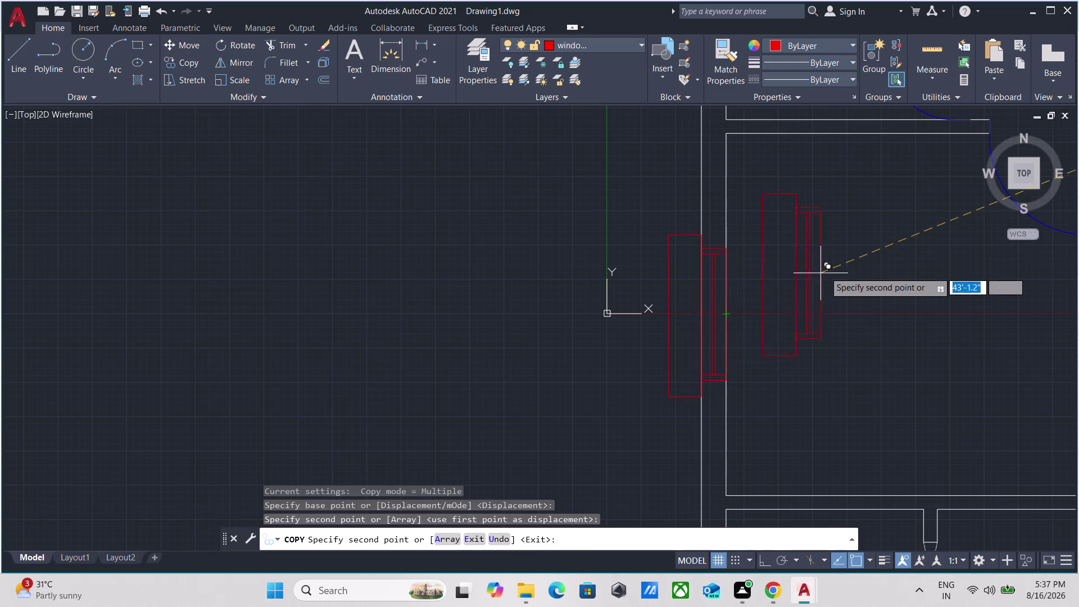
scroll(down, 3)
middle_drag(843, 277, 746, 263)
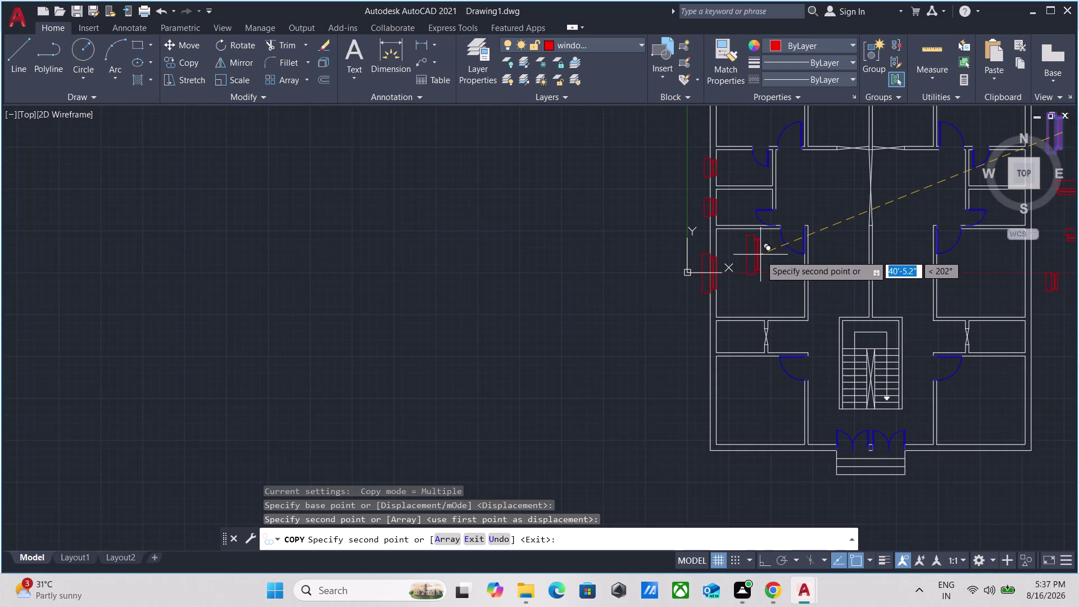
key(Escape)
Copy the newly placed window symbol onto the west exterior wall.
scroll(up, 3)
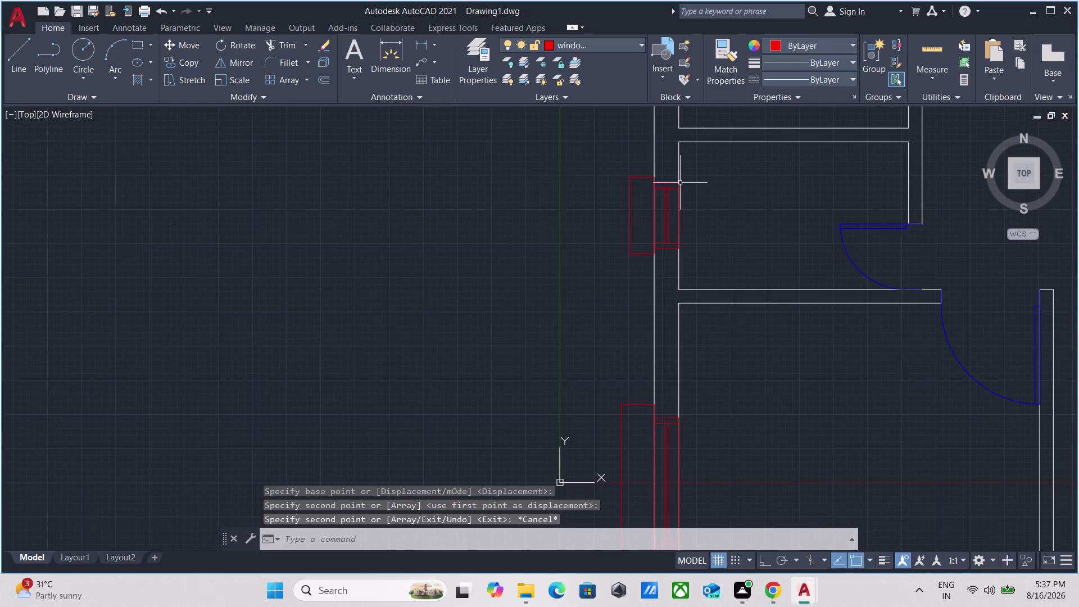
scroll(up, 3)
drag(613, 149, 608, 152)
click(564, 190)
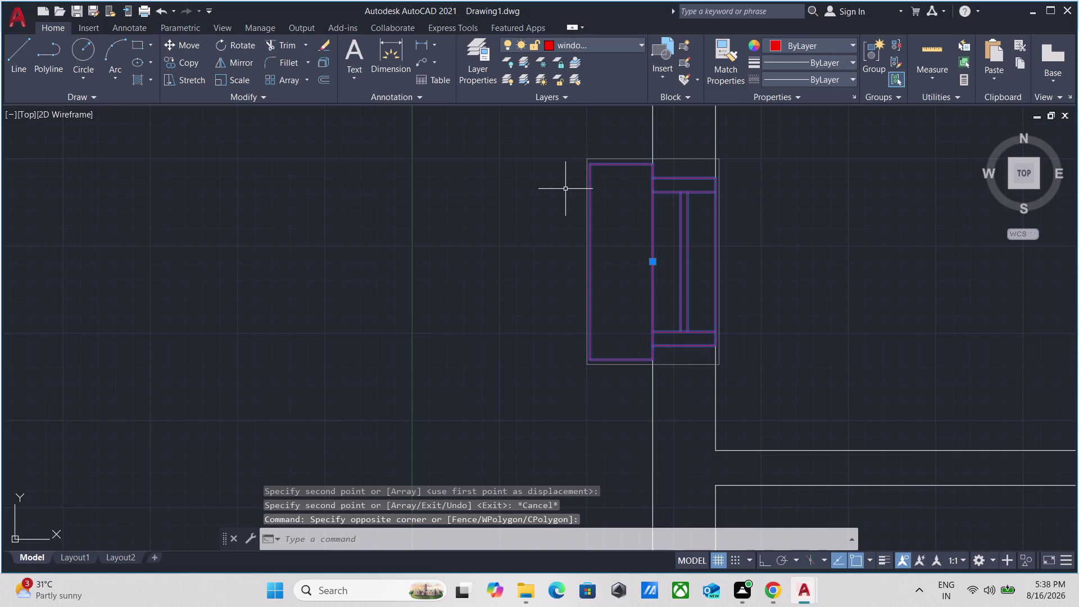
key(c)
key(o)
key(Return)
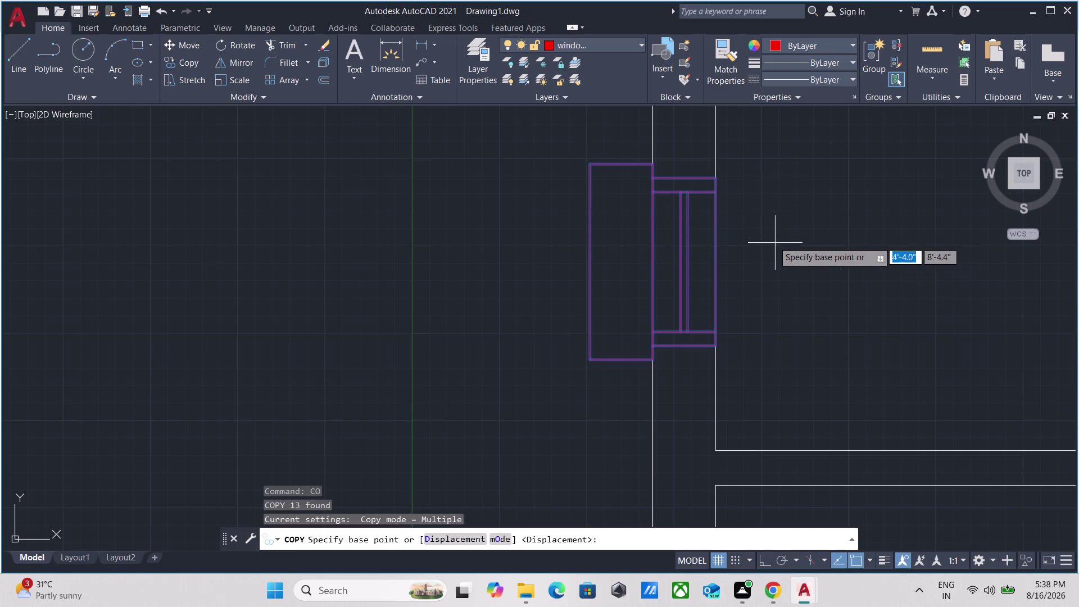
click(711, 262)
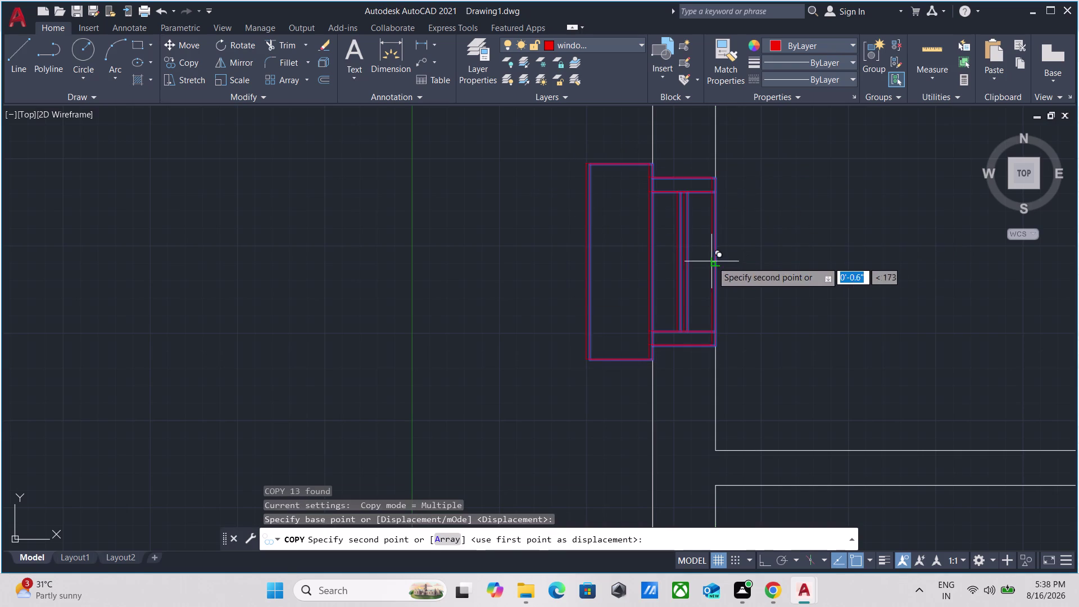
scroll(down, 3)
middle_drag(770, 319, 788, 121)
scroll(down, 3)
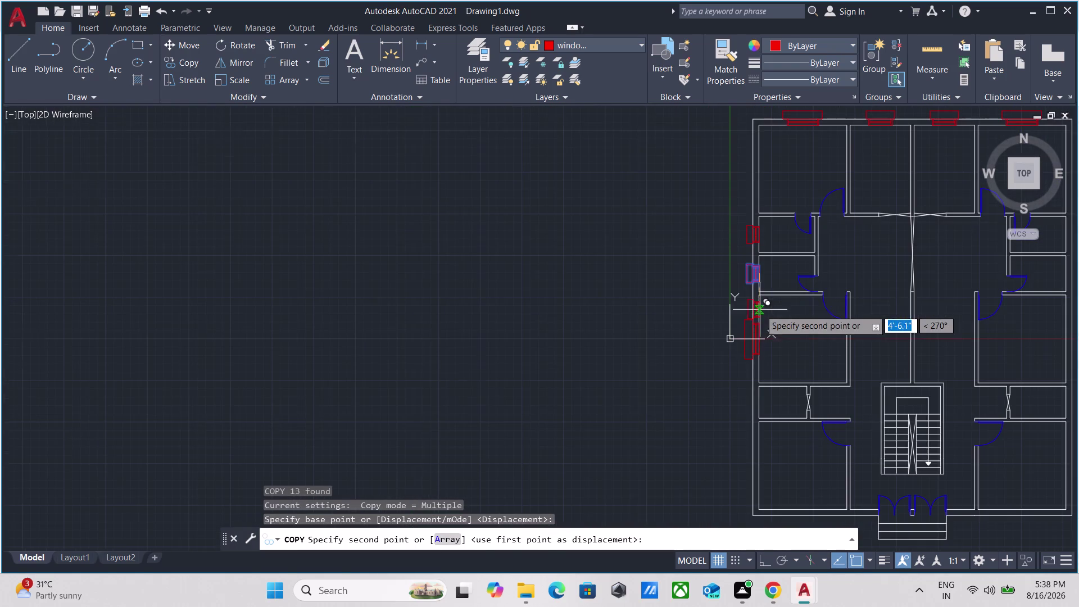
scroll(up, 3)
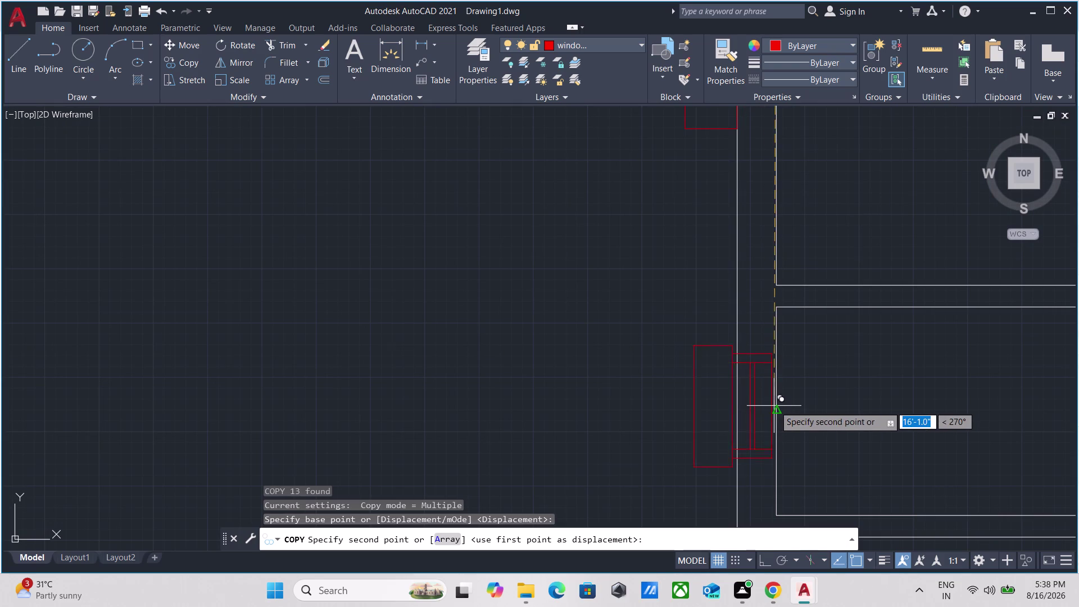
click(773, 409)
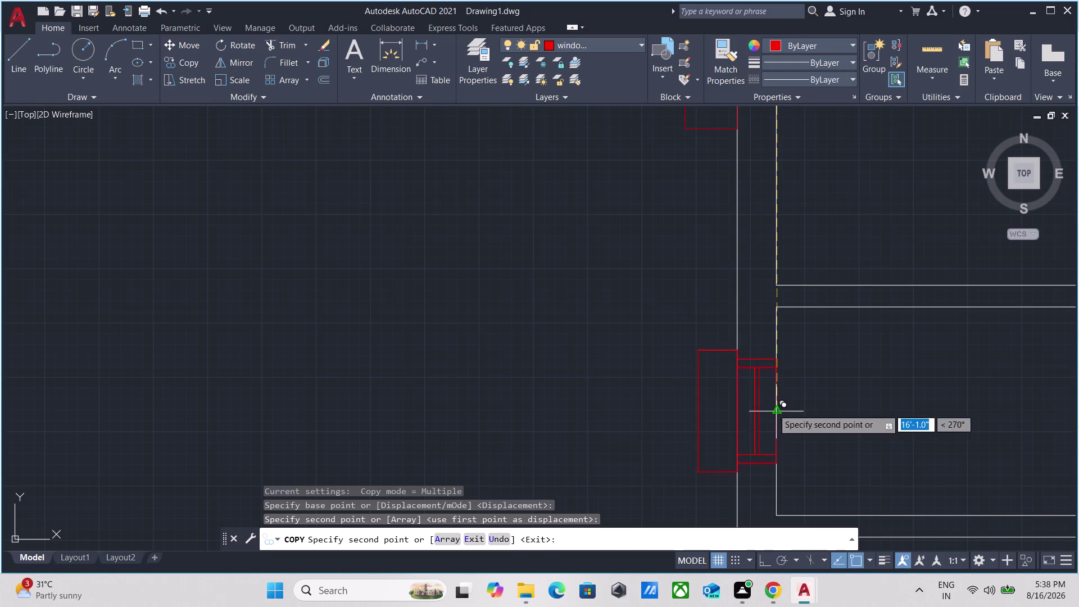
scroll(down, 3)
key(Escape)
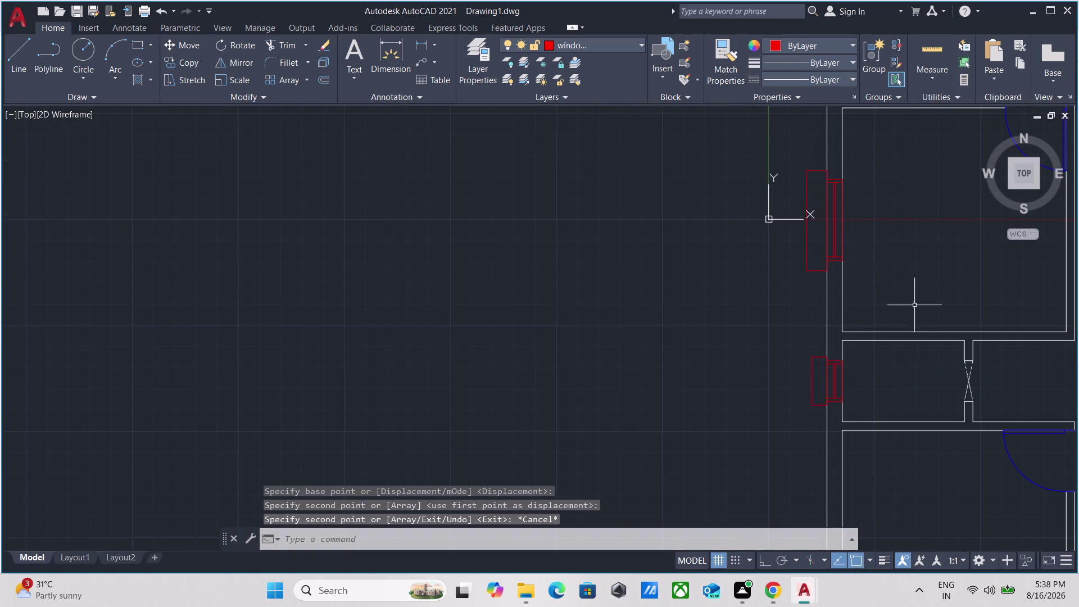
Pan along the west side and select the window on the west wall.
scroll(down, 3)
middle_drag(915, 256, 890, 253)
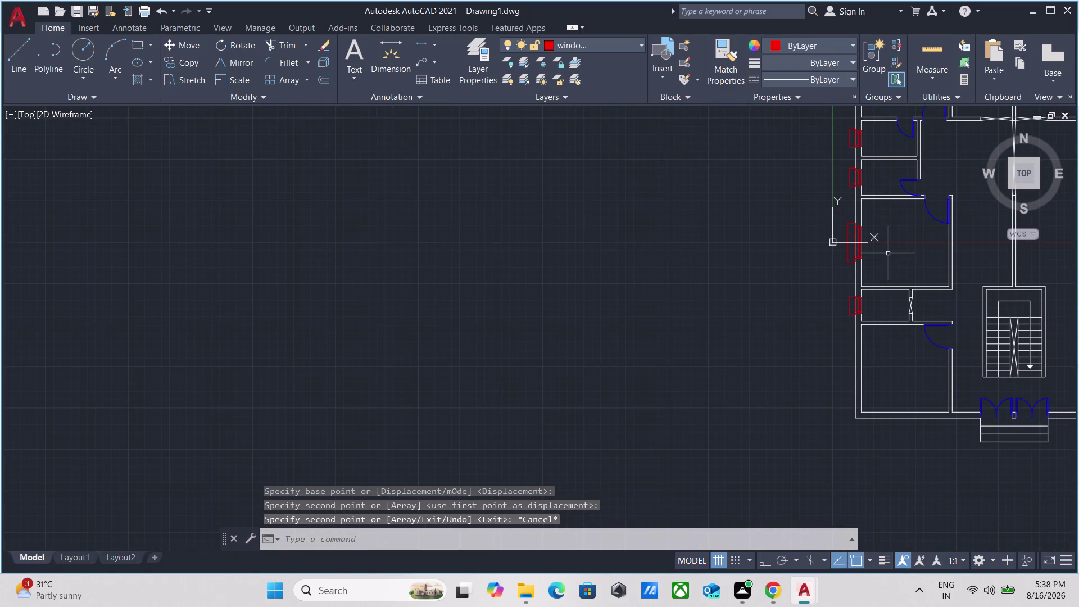
scroll(up, 3)
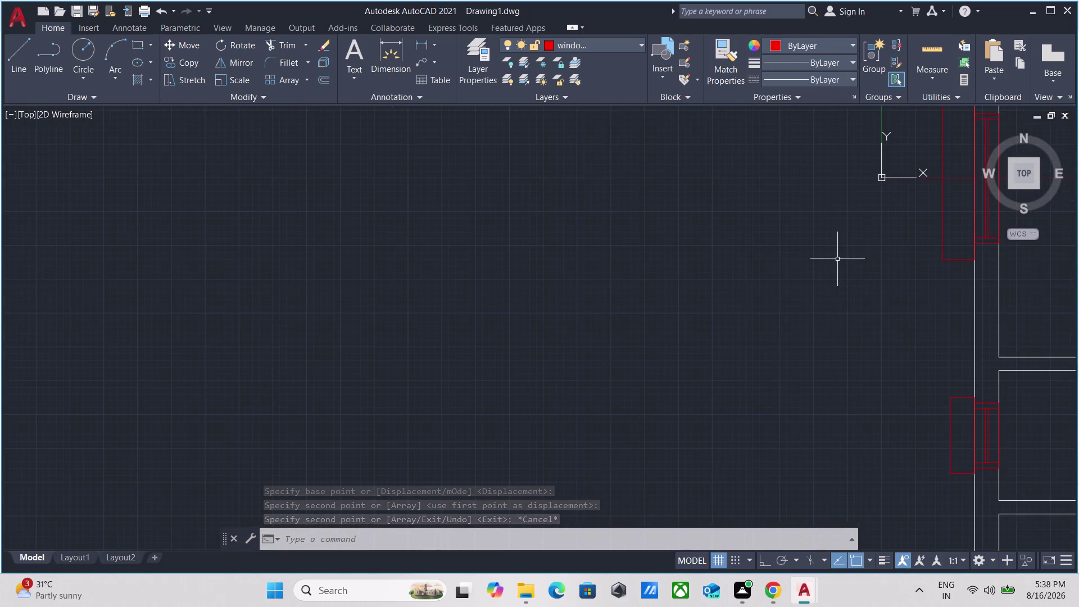
middle_drag(833, 259, 623, 281)
drag(761, 299, 750, 294)
Copy the selected window (CO) onto the lower west room's exterior wall.
click(729, 261)
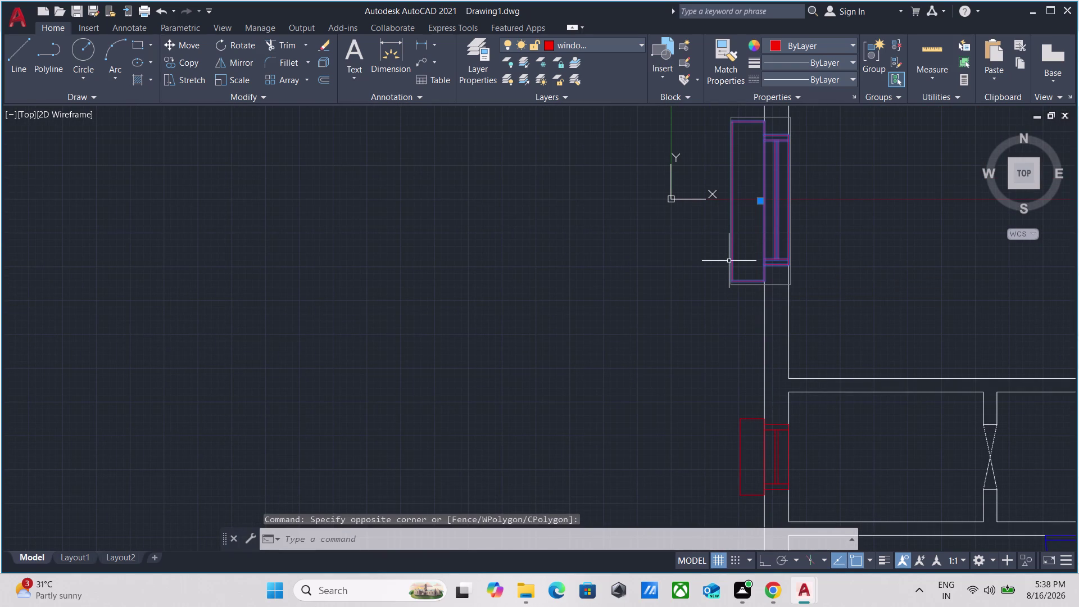
text(co)
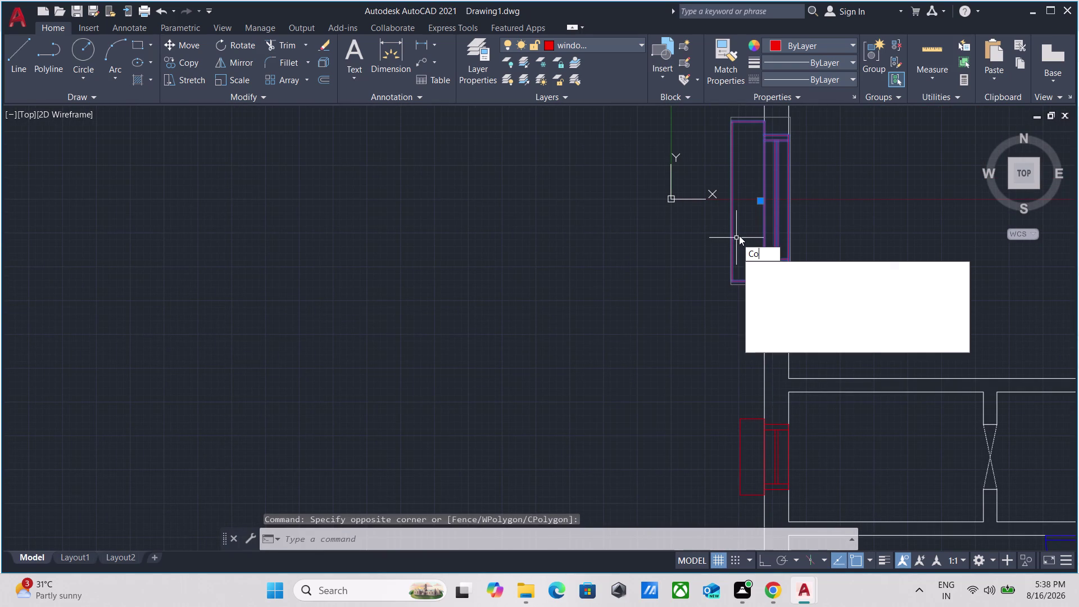
key(Return)
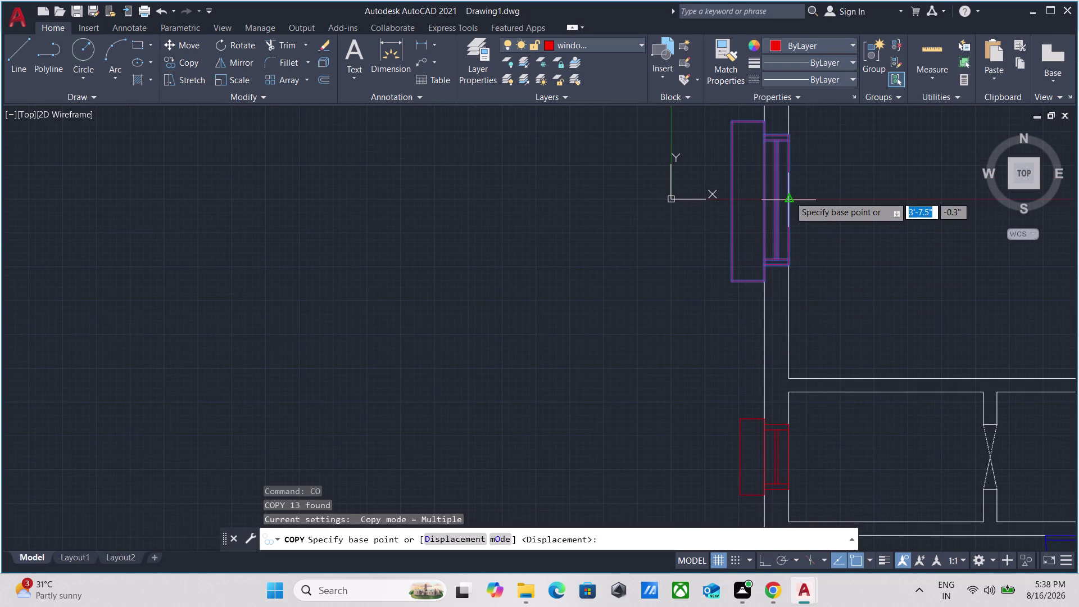
click(789, 196)
scroll(down, 3)
middle_drag(824, 364, 868, 165)
scroll(down, 3)
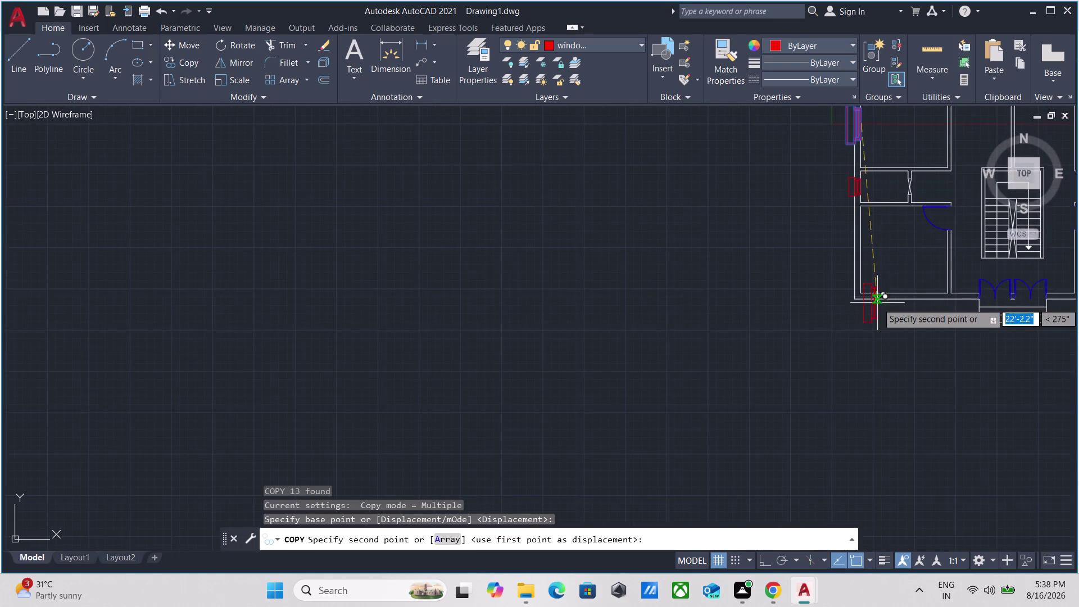
scroll(up, 3)
middle_drag(847, 224, 791, 373)
scroll(up, 3)
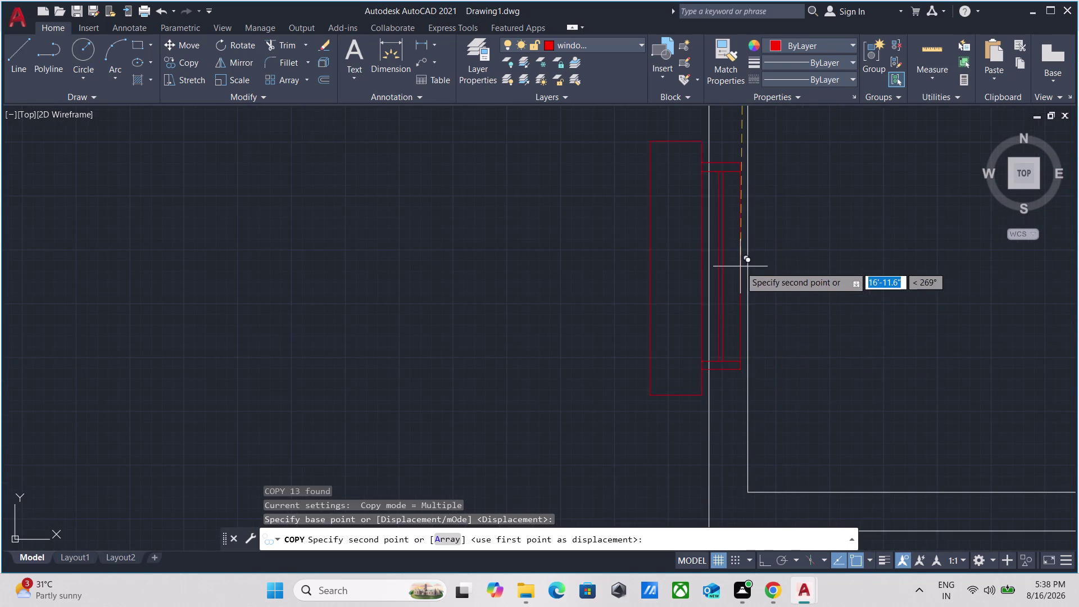
scroll(down, 3)
middle_drag(746, 233, 737, 291)
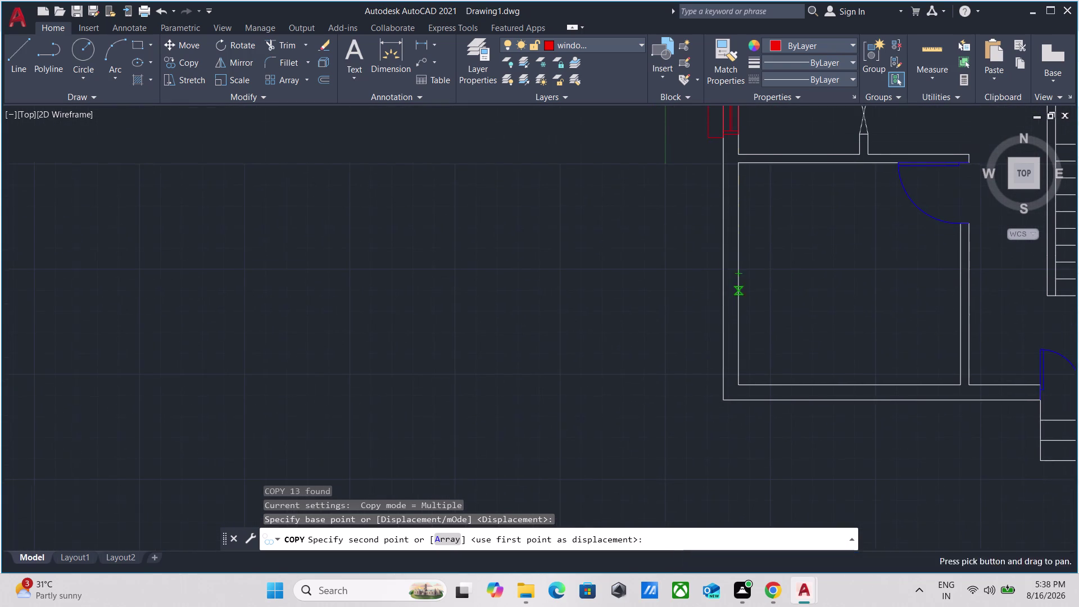
click(736, 277)
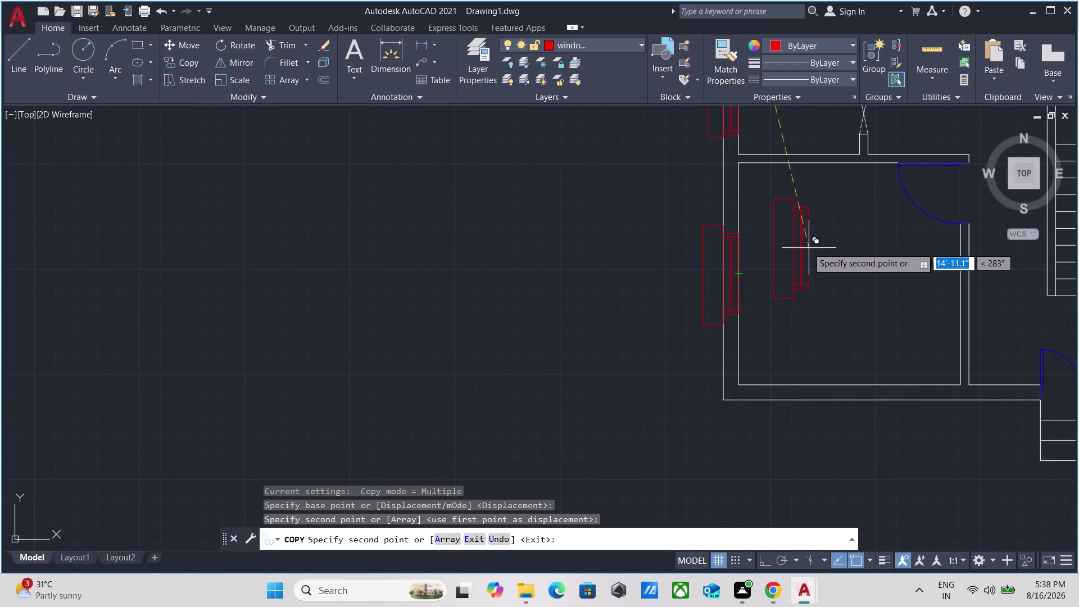
key(Escape)
Select the newly placed window to check it, then clear the selection.
scroll(up, 3)
drag(734, 287, 728, 286)
click(684, 276)
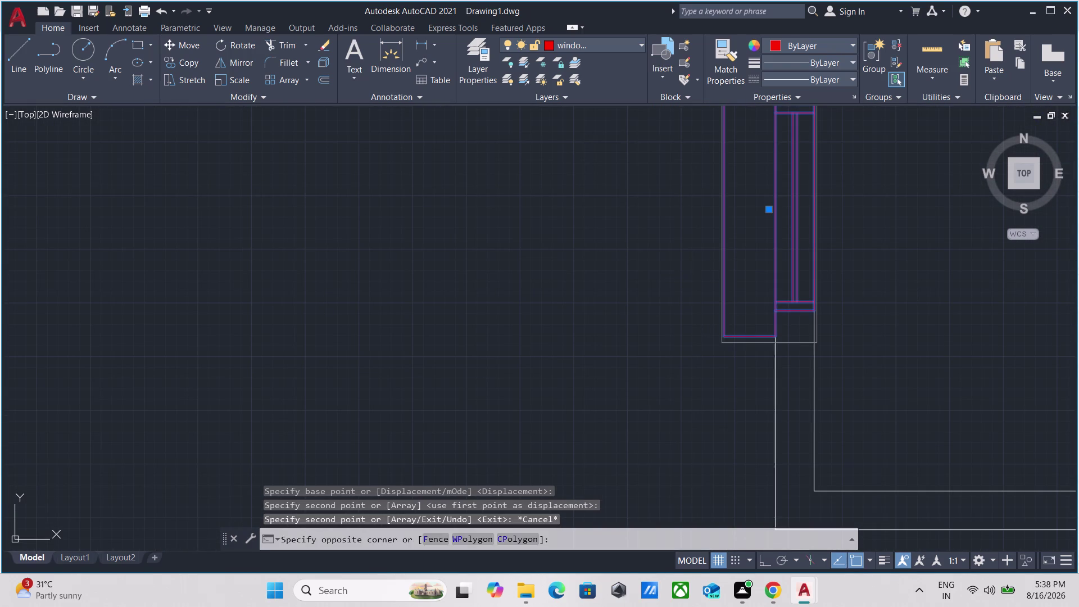
scroll(down, 3)
middle_drag(683, 275, 642, 309)
scroll(down, 3)
scroll(down, 3)
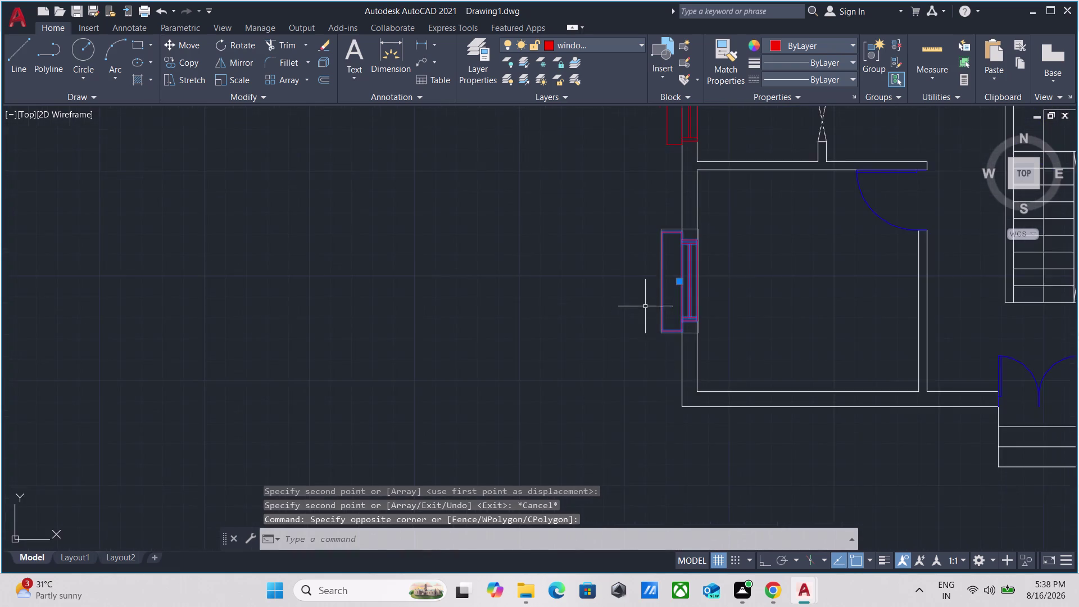
key(Escape)
Pan and zoom to bring the whole floor plan into view.
scroll(up, 3)
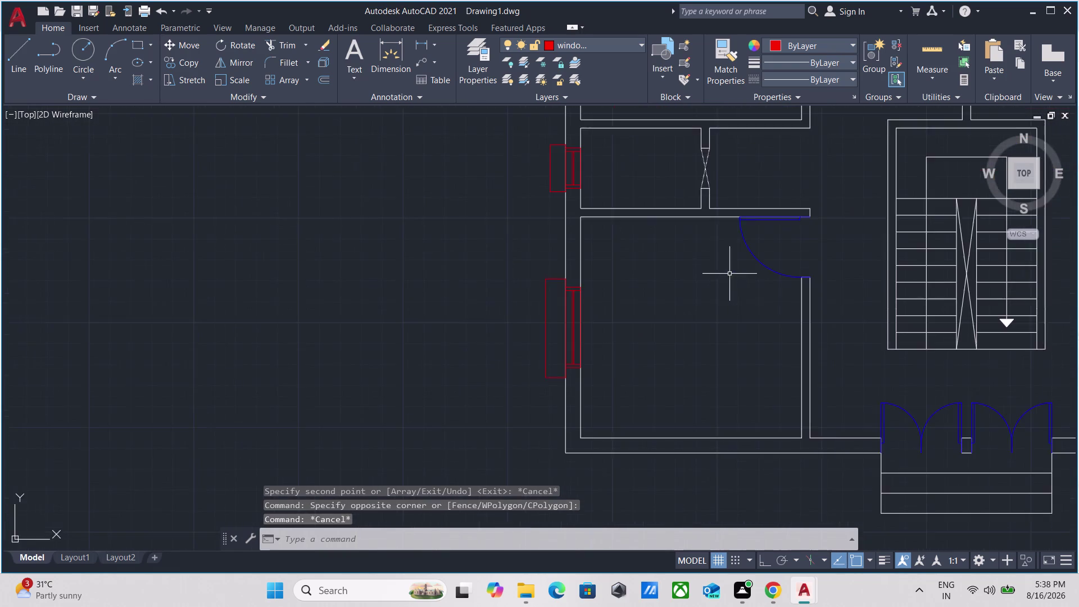
scroll(down, 3)
middle_drag(728, 270, 394, 341)
scroll(up, 3)
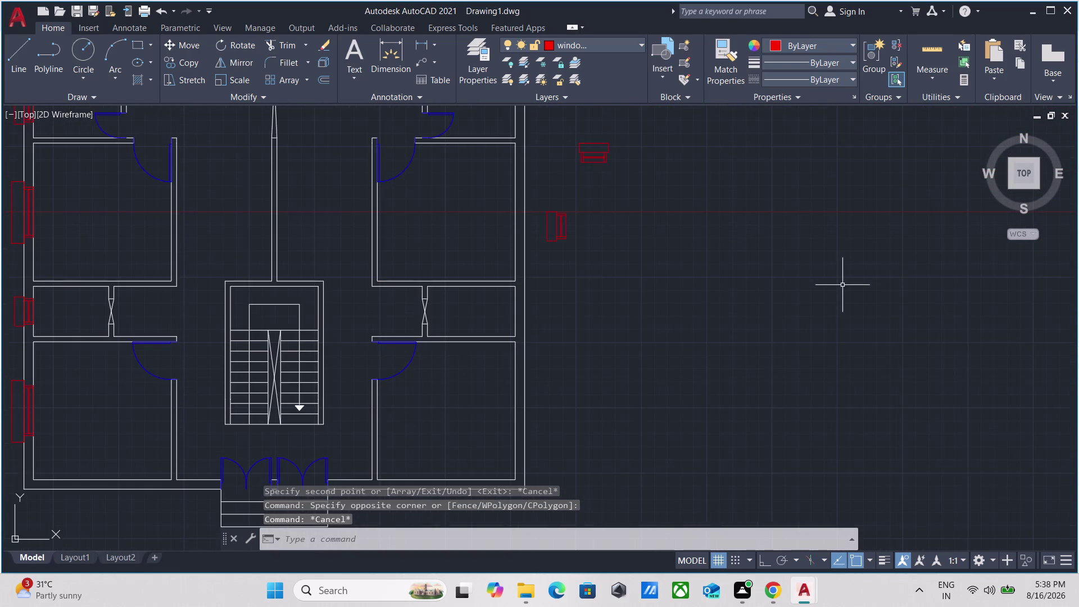
middle_drag(842, 285, 897, 369)
scroll(down, 3)
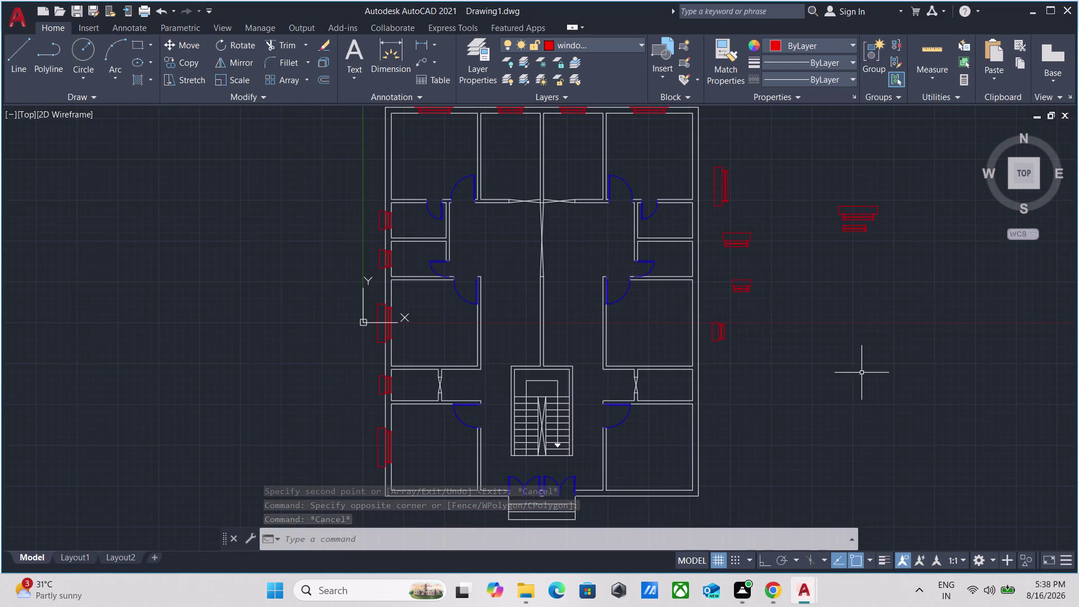
scroll(up, 3)
scroll(up, 3)
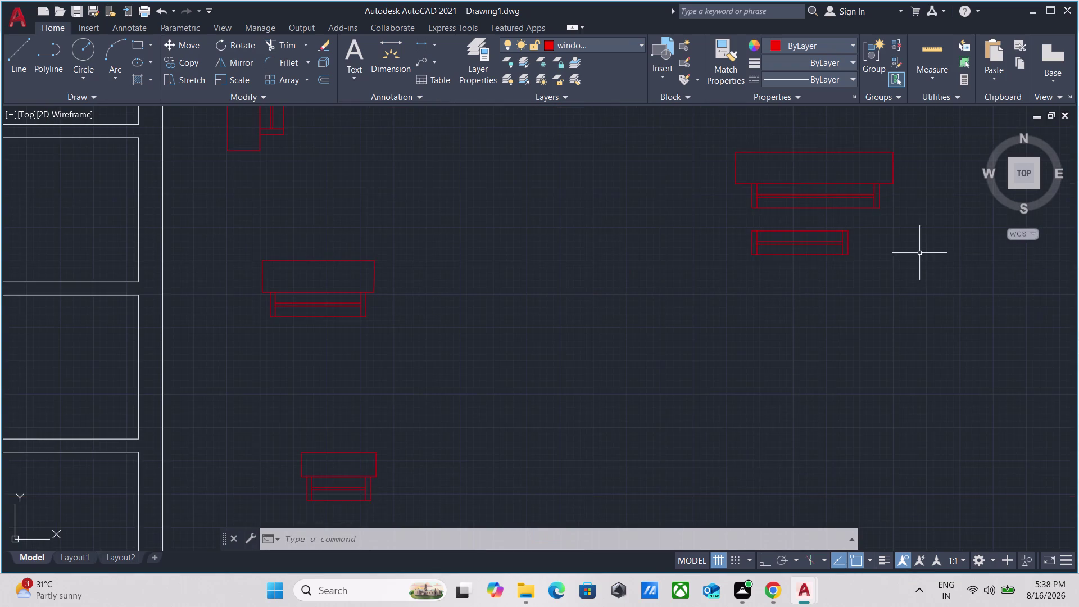
Mirror a loose window symbol east of the plan across a horizontal line.
middle_drag(914, 251, 824, 373)
drag(829, 364, 807, 338)
click(777, 270)
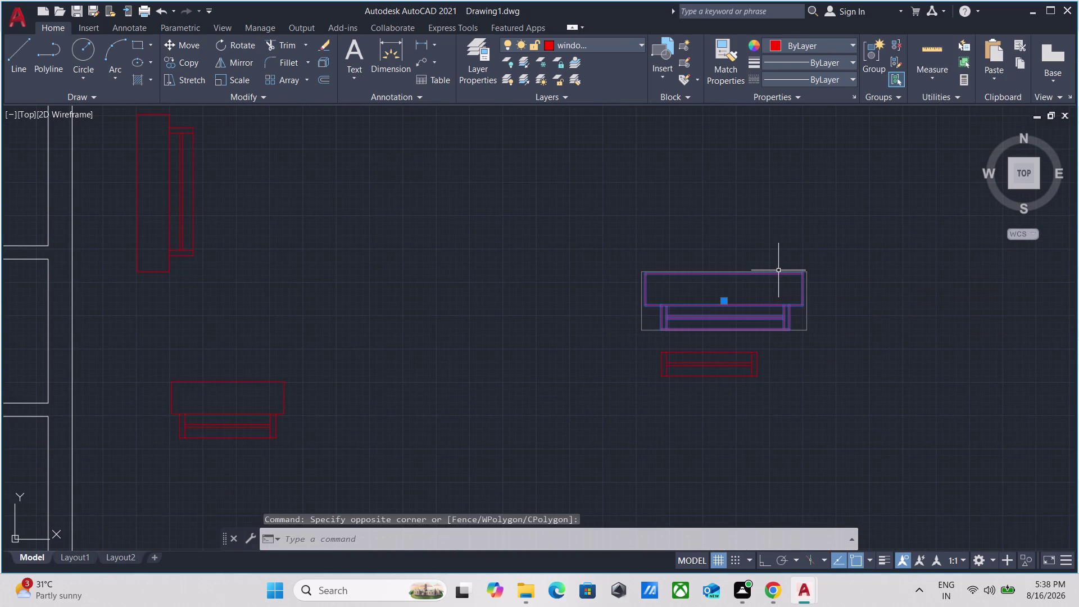
text(mi)
key(Return)
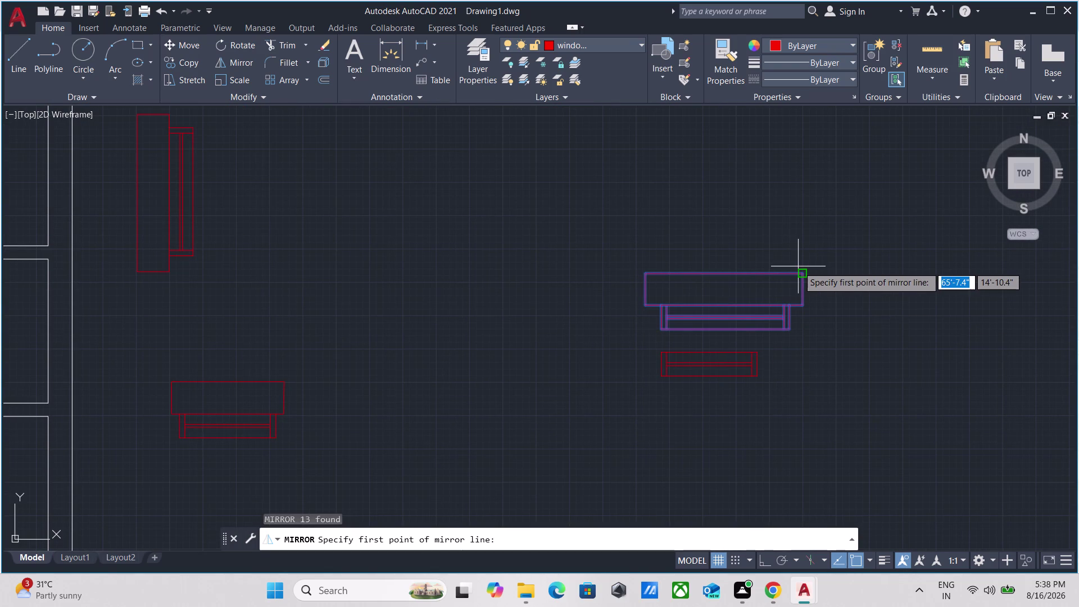
click(802, 271)
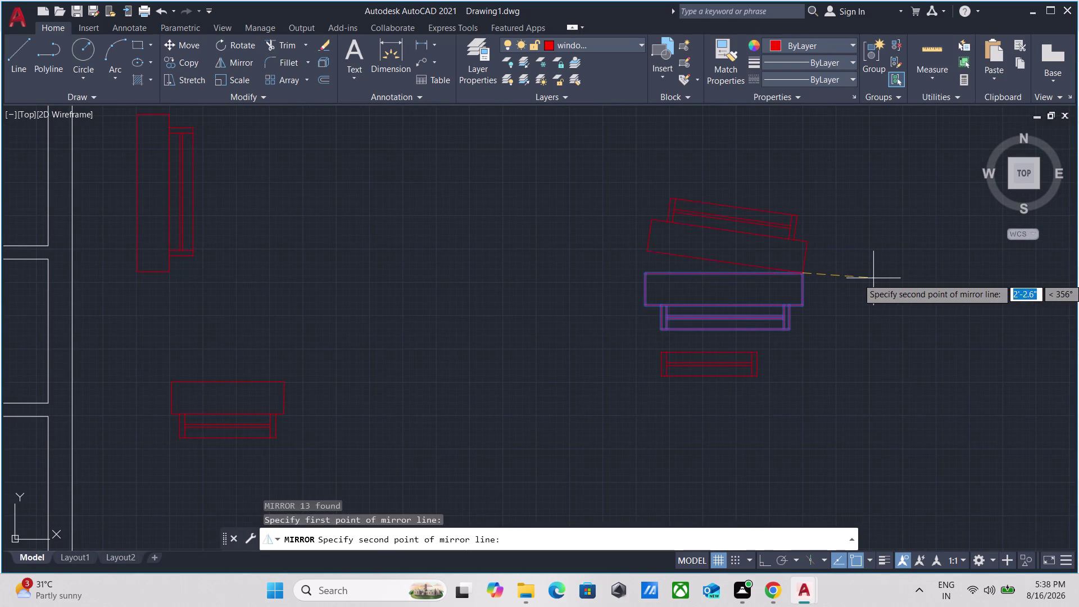
key(F8)
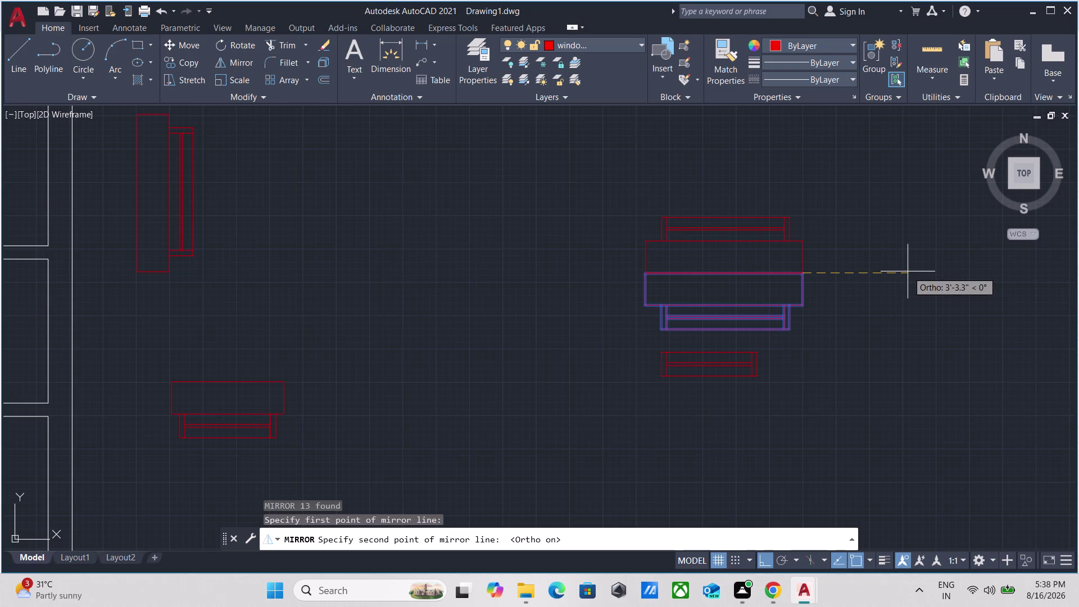
click(906, 271)
Copy the mirrored window onto the plan's south exterior wall.
drag(931, 313, 904, 270)
drag(843, 188, 824, 192)
click(697, 230)
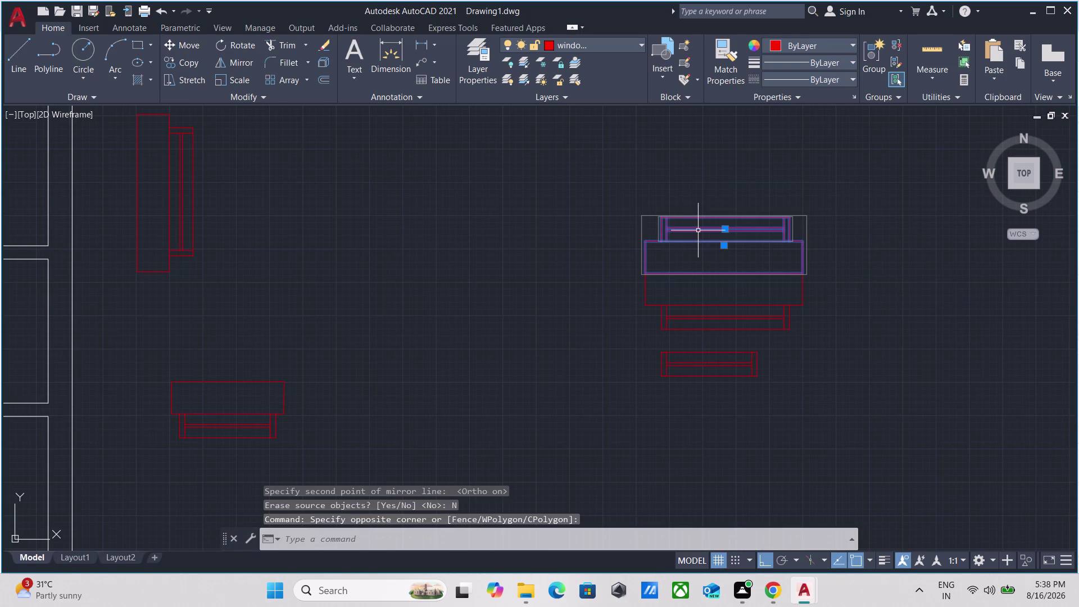
key(c)
key(o)
key(Return)
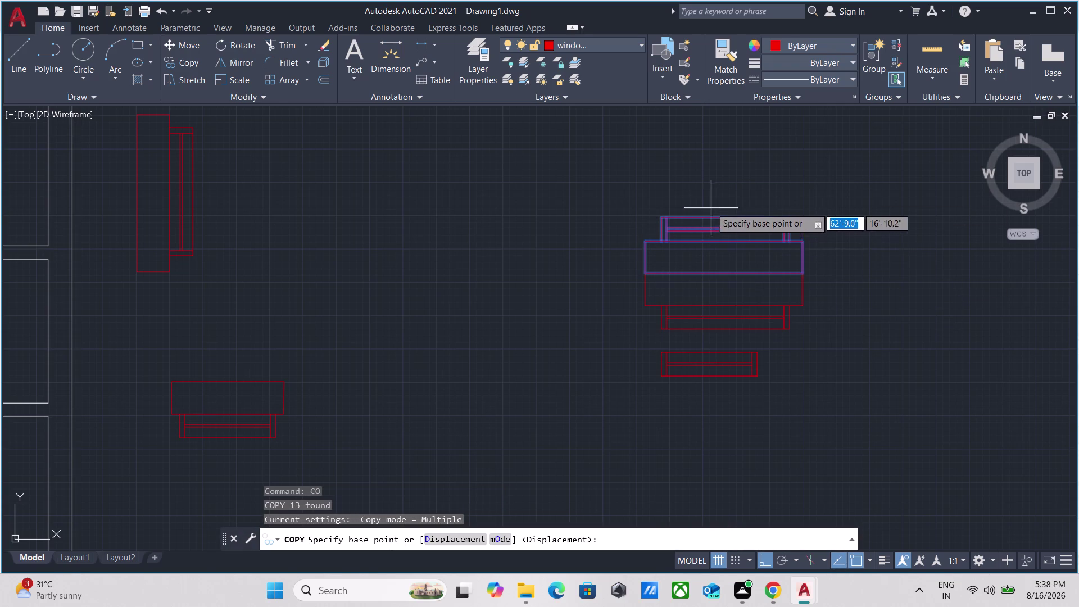
click(727, 213)
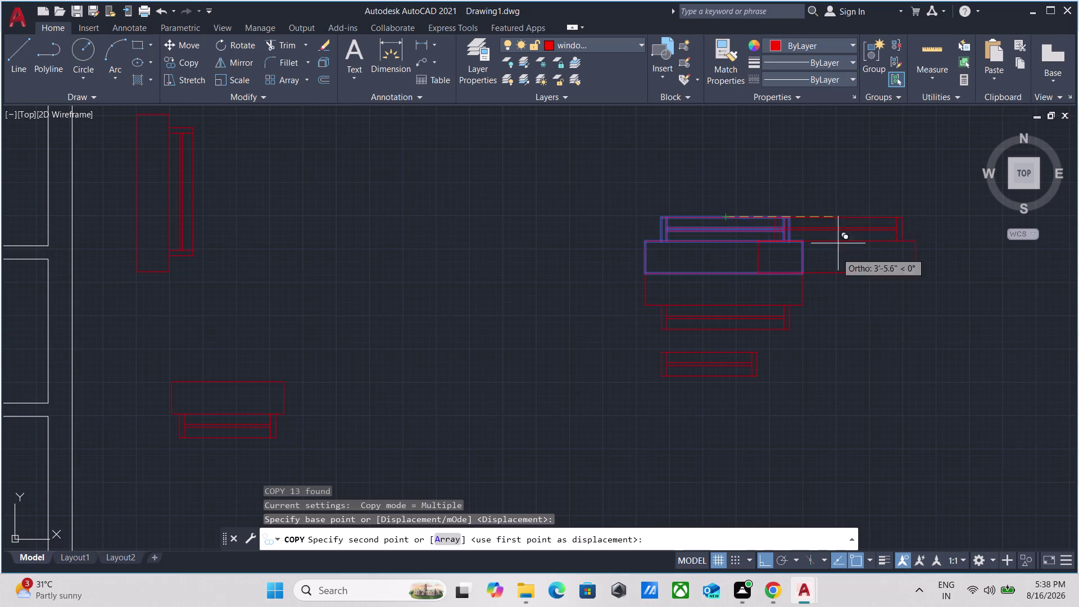
key(F8)
scroll(down, 3)
middle_drag(831, 410, 870, 176)
scroll(up, 3)
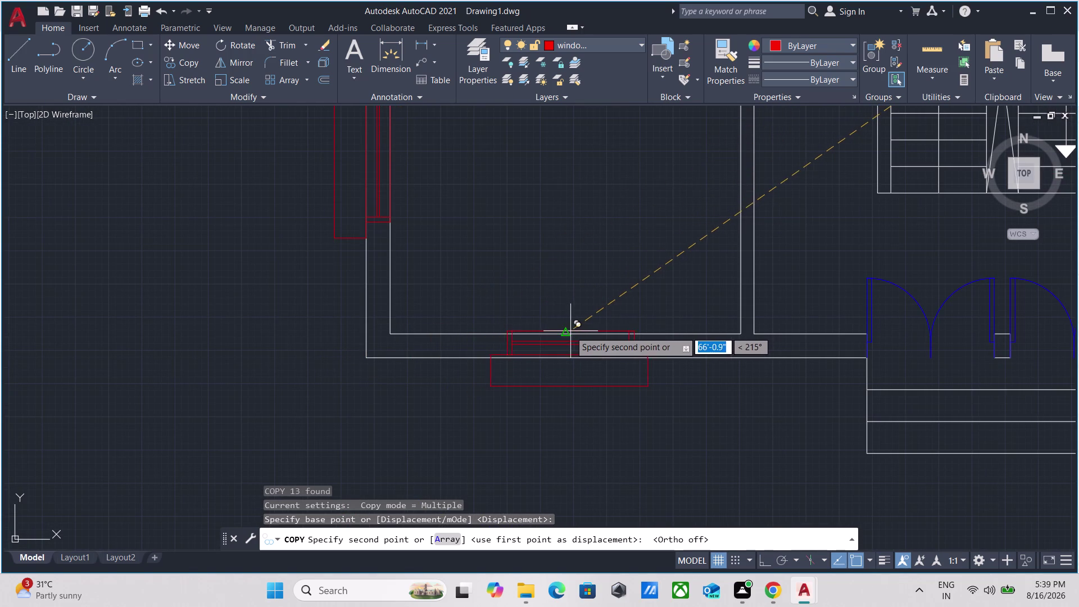
click(564, 332)
Review the southeast corner of the plan and end the Copy command.
scroll(down, 3)
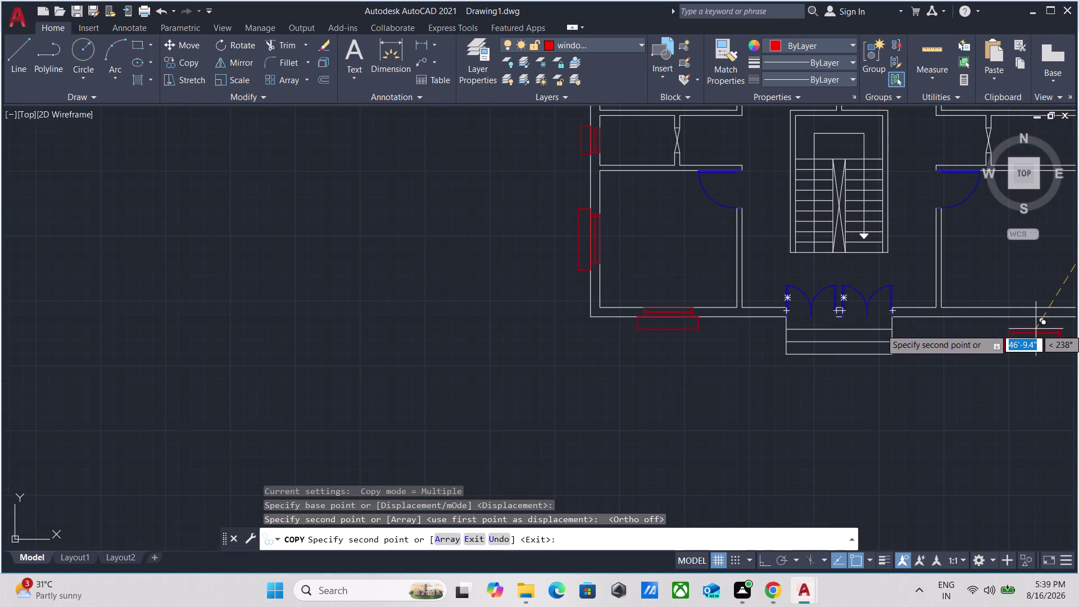
middle_drag(1031, 329, 997, 334)
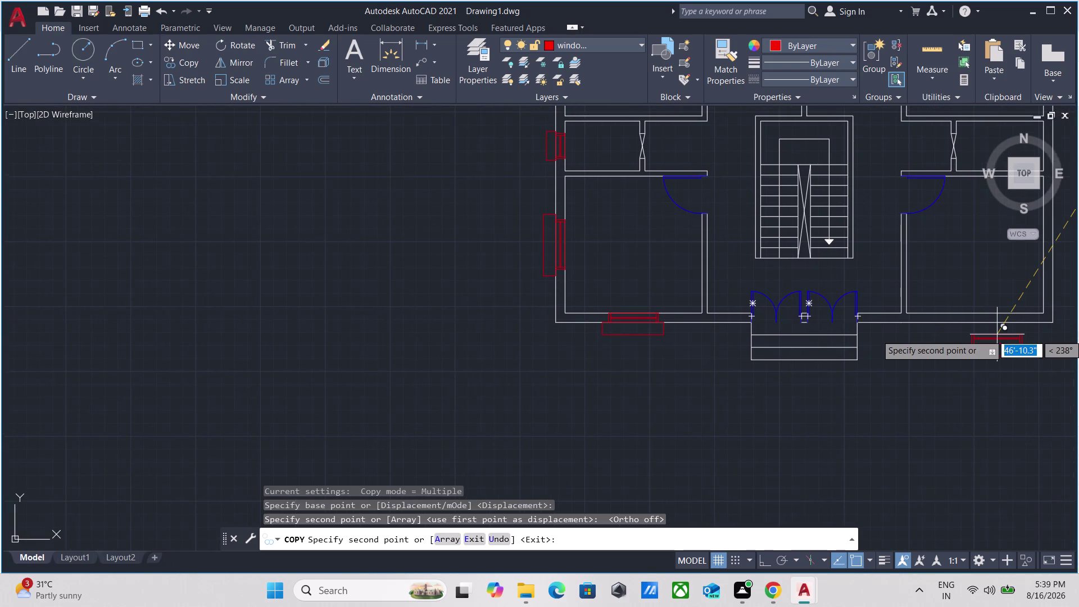
scroll(down, 3)
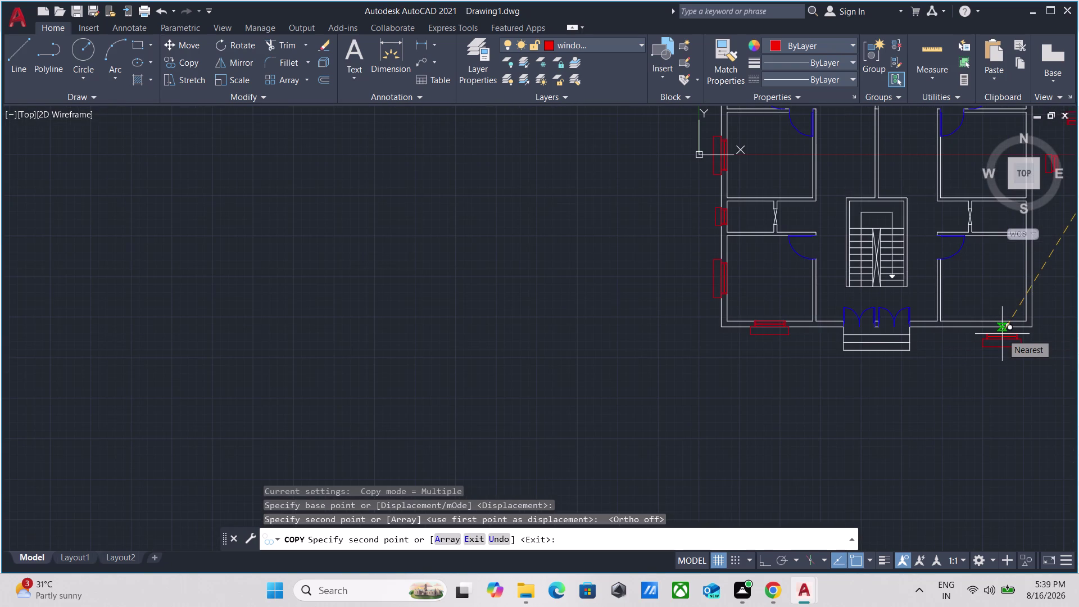
middle_drag(997, 335, 926, 355)
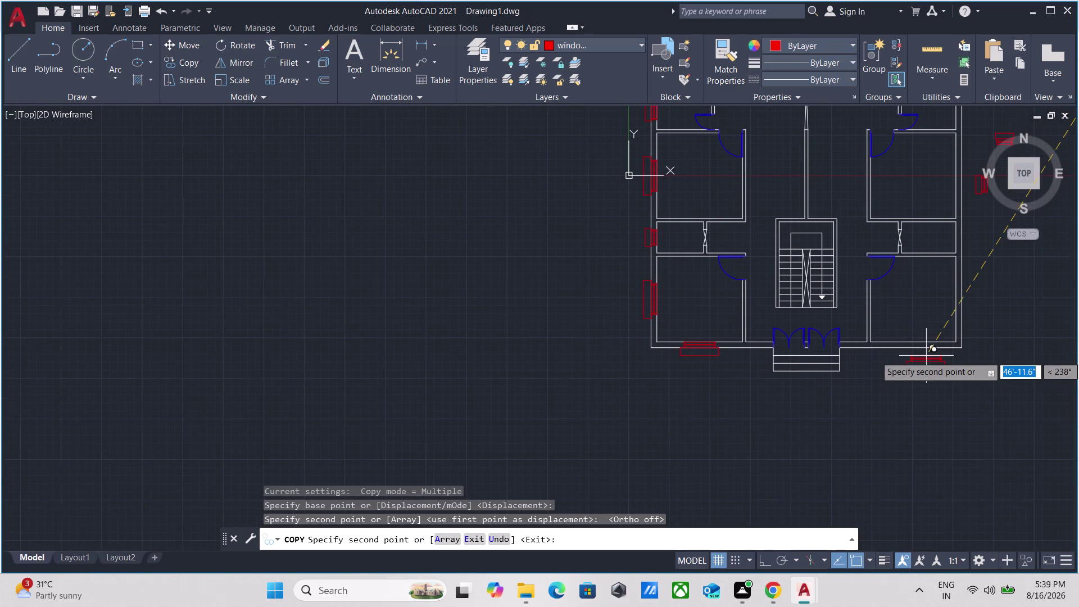
scroll(down, 3)
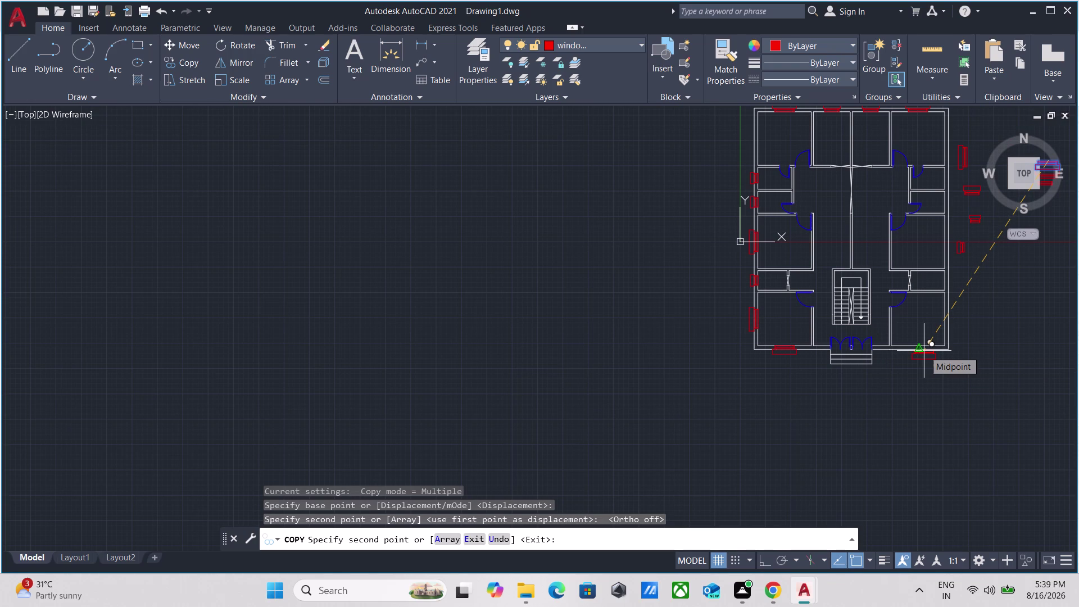
key(Escape)
scroll(up, 3)
scroll(up, 3)
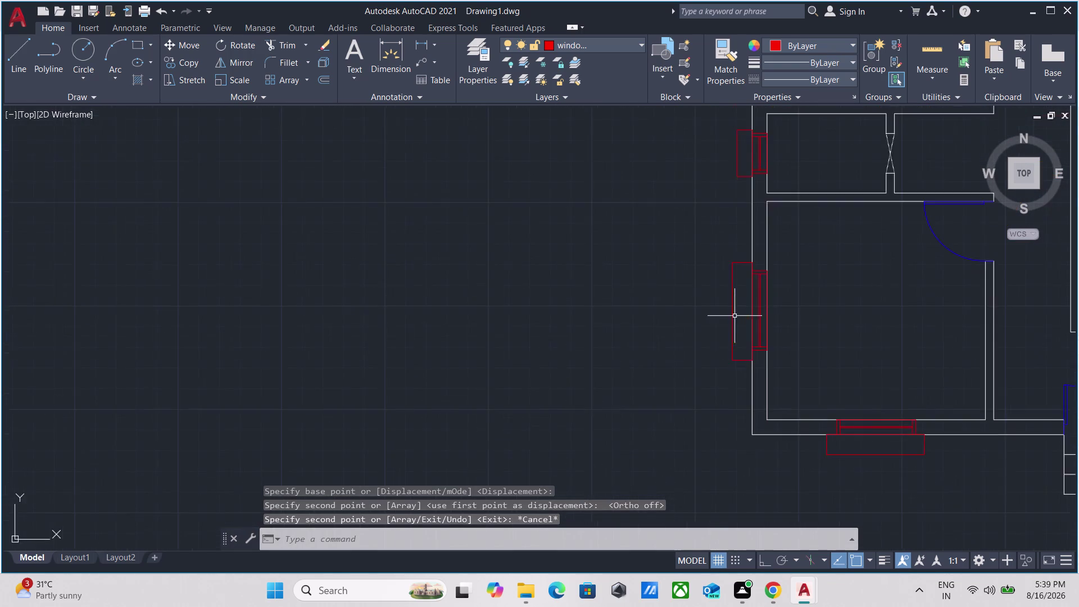
Select all the window symbols along the left exterior wall.
scroll(up, 3)
drag(747, 312, 742, 313)
click(565, 230)
scroll(down, 3)
middle_drag(569, 224, 565, 264)
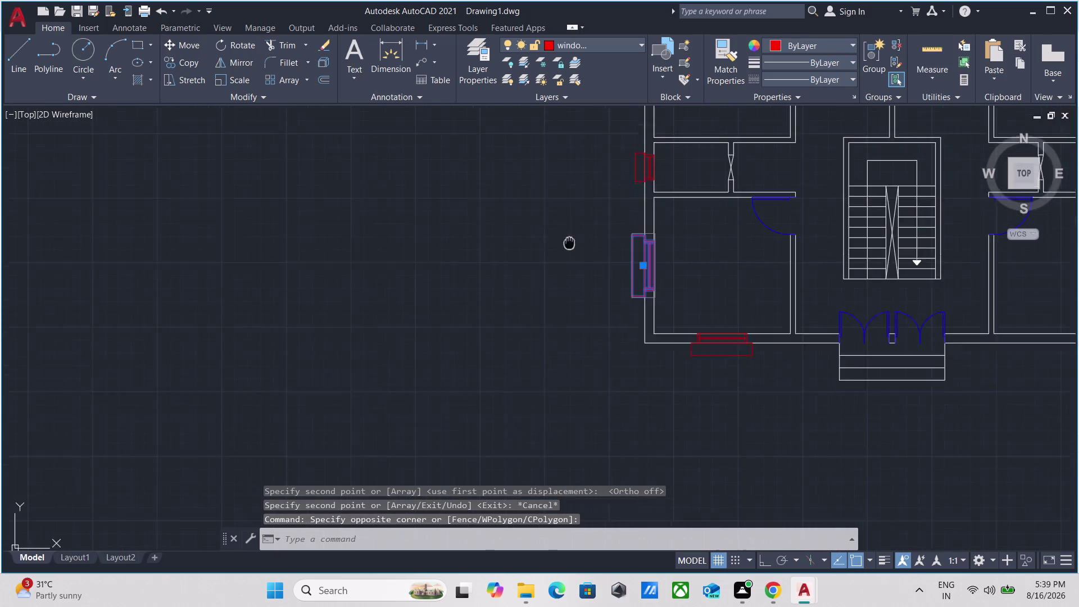
middle_drag(565, 265, 549, 351)
scroll(up, 3)
drag(678, 268, 670, 266)
click(580, 237)
scroll(down, 3)
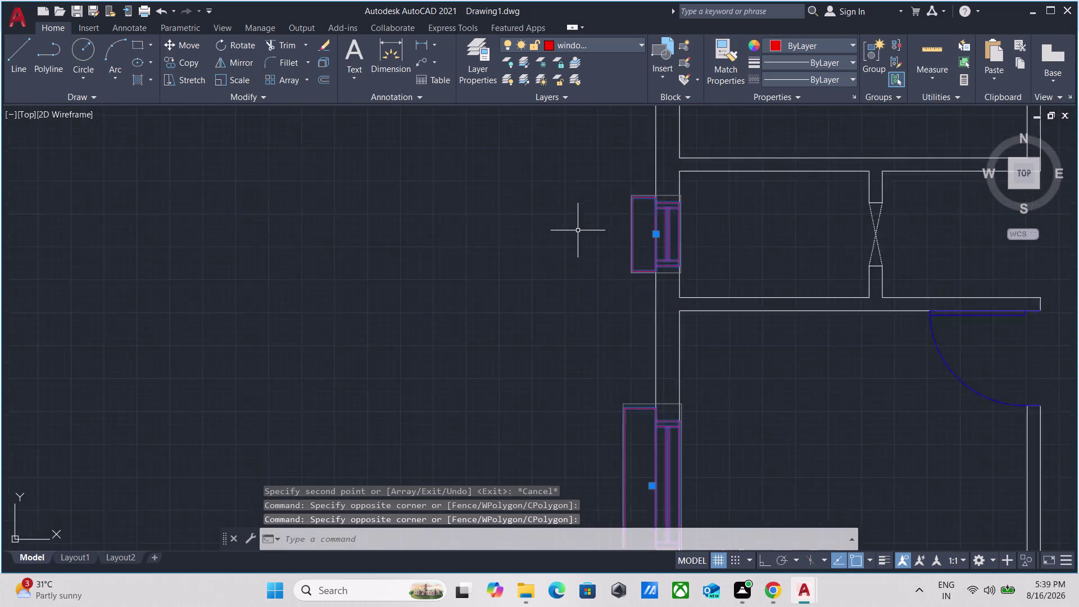
scroll(down, 3)
middle_drag(571, 257, 577, 416)
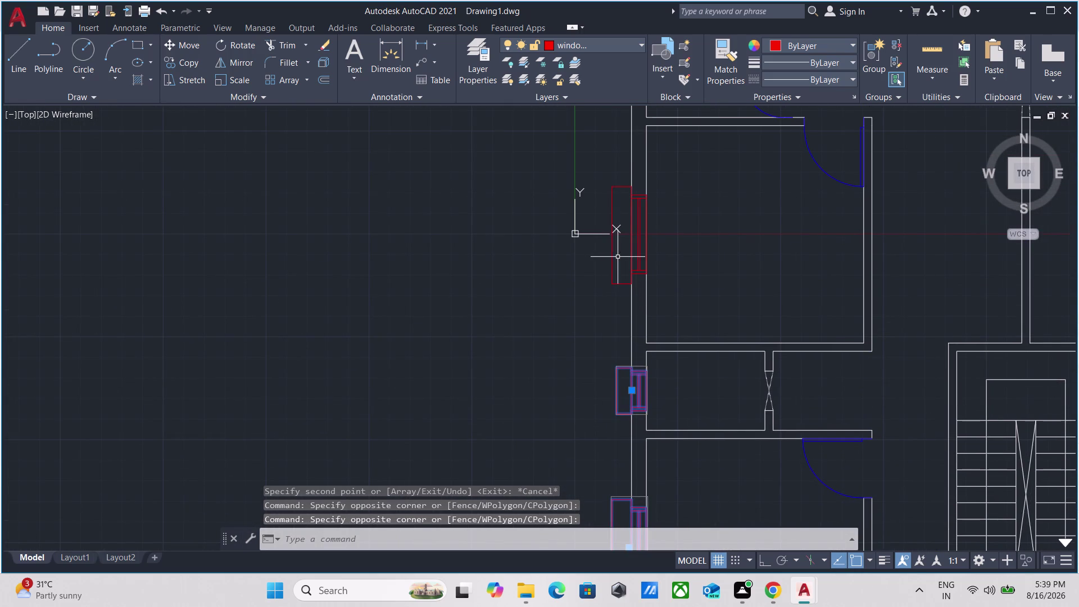
click(618, 257)
click(570, 251)
scroll(down, 3)
middle_drag(568, 248, 559, 383)
scroll(up, 3)
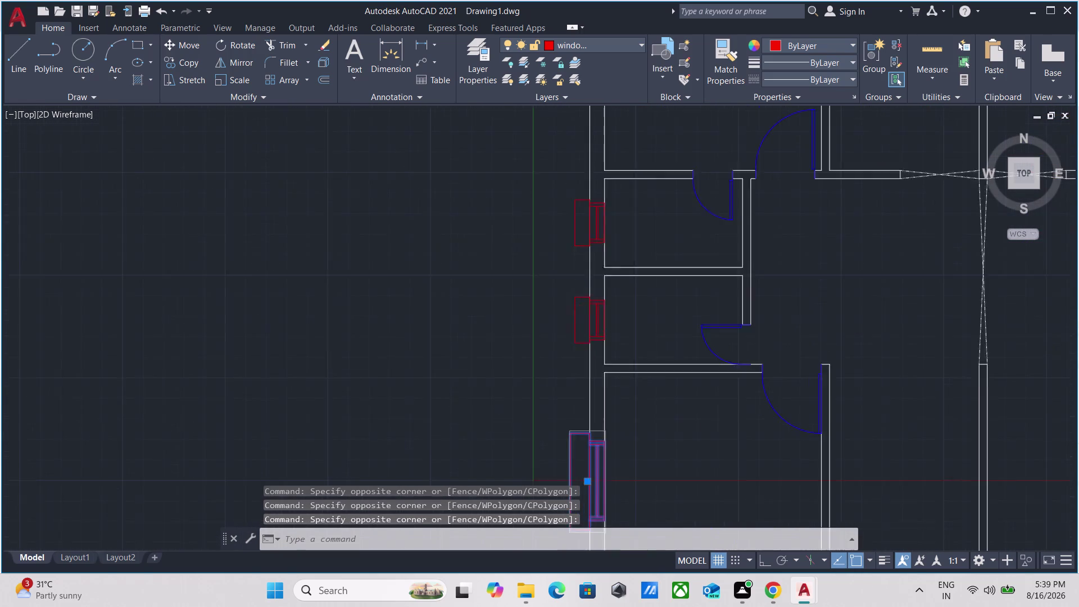
click(584, 333)
click(479, 299)
middle_drag(499, 273, 482, 436)
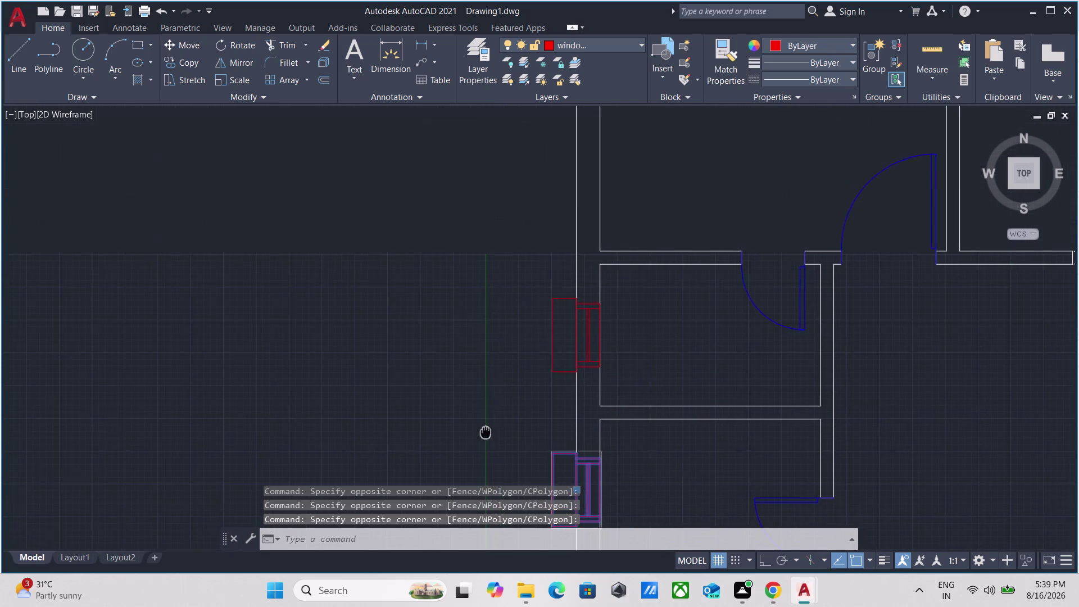
click(564, 332)
click(442, 278)
scroll(down, 3)
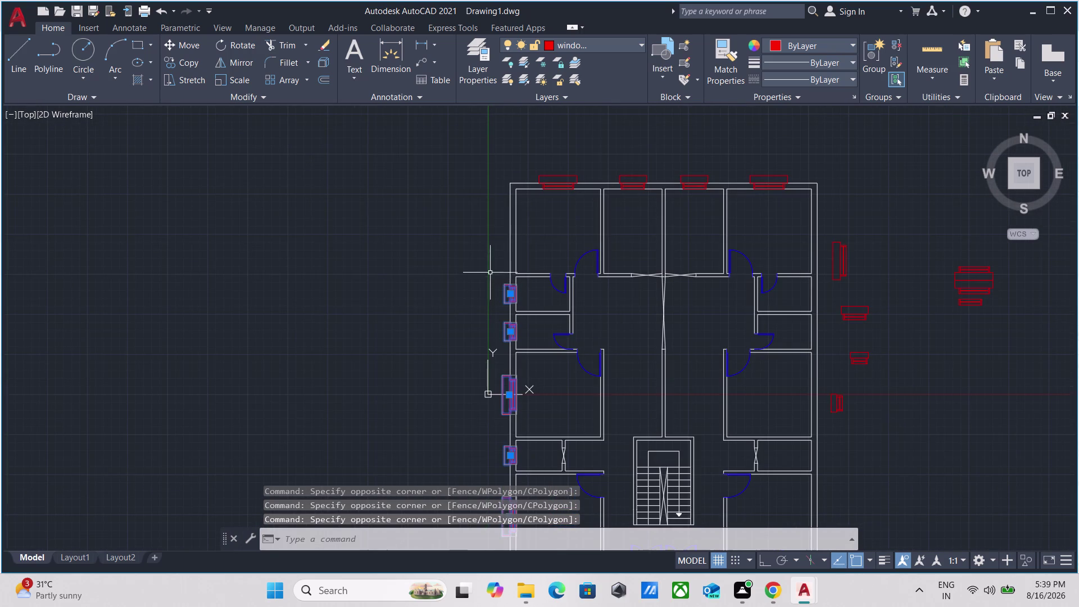
scroll(up, 3)
scroll(down, 3)
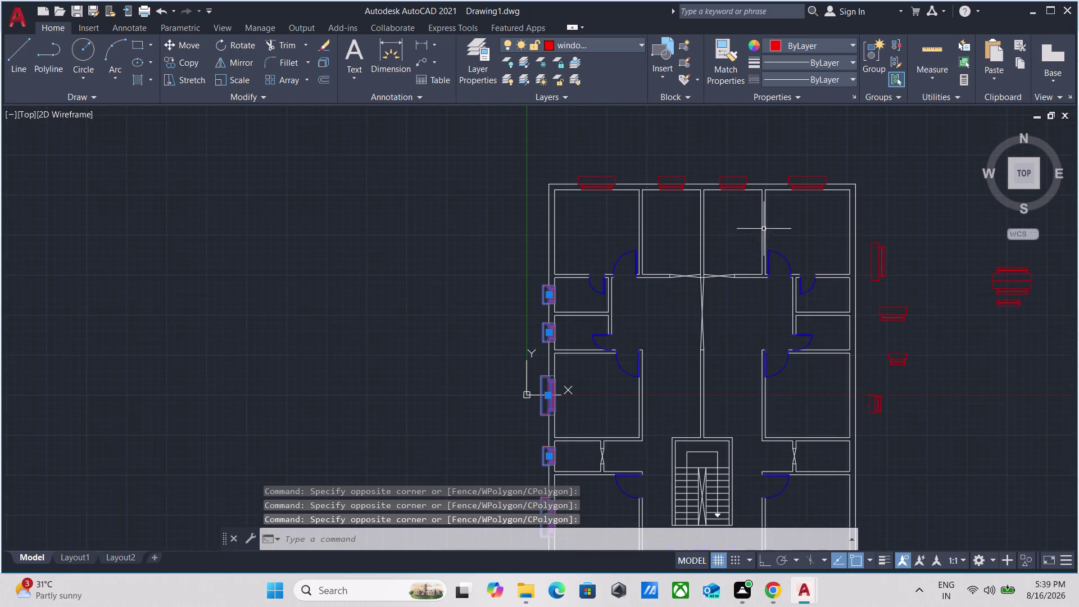
Mirror them across the vertical centre line with Ortho on, keeping the originals.
key(m)
key(i)
key(Return)
scroll(up, 3)
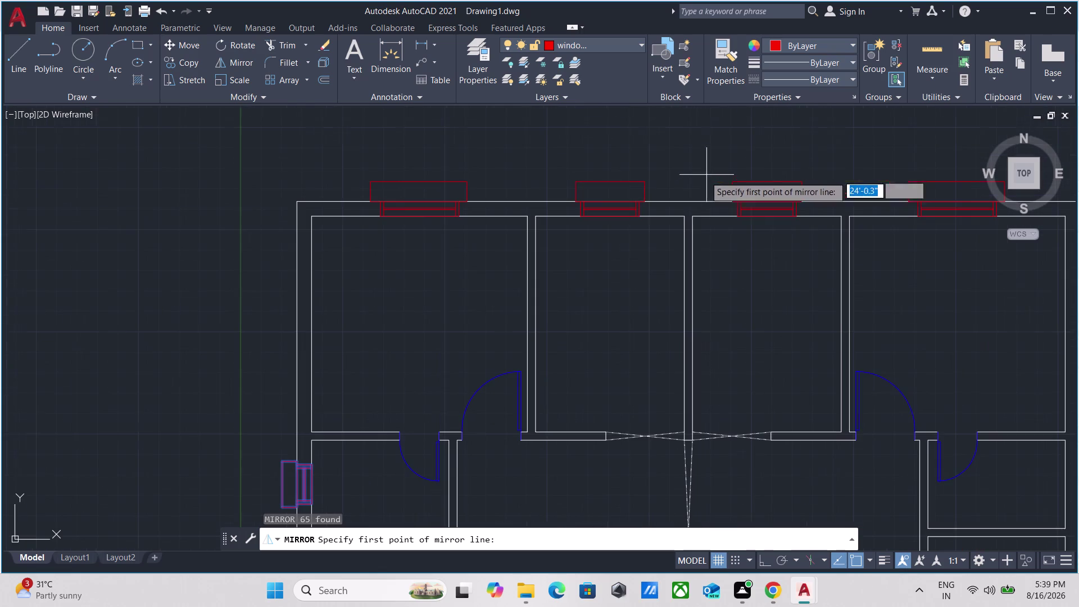
click(688, 199)
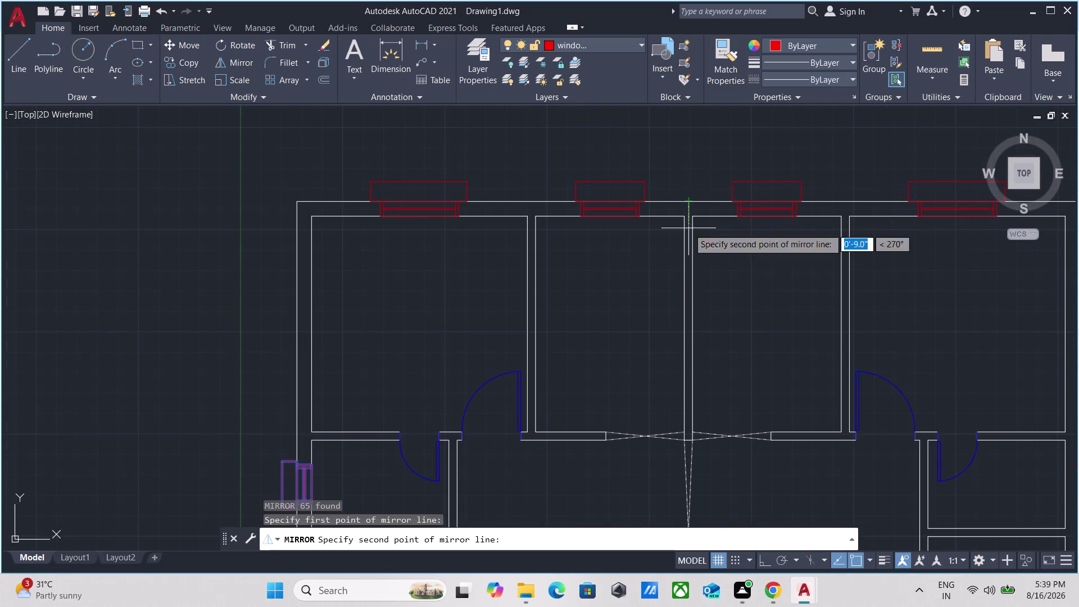
scroll(down, 3)
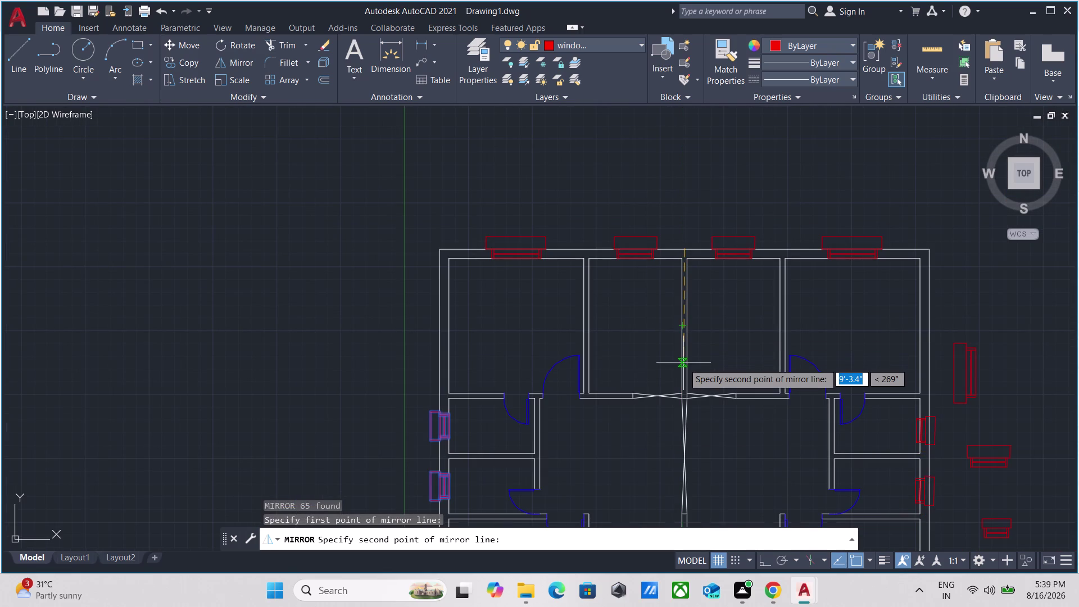
key(F8)
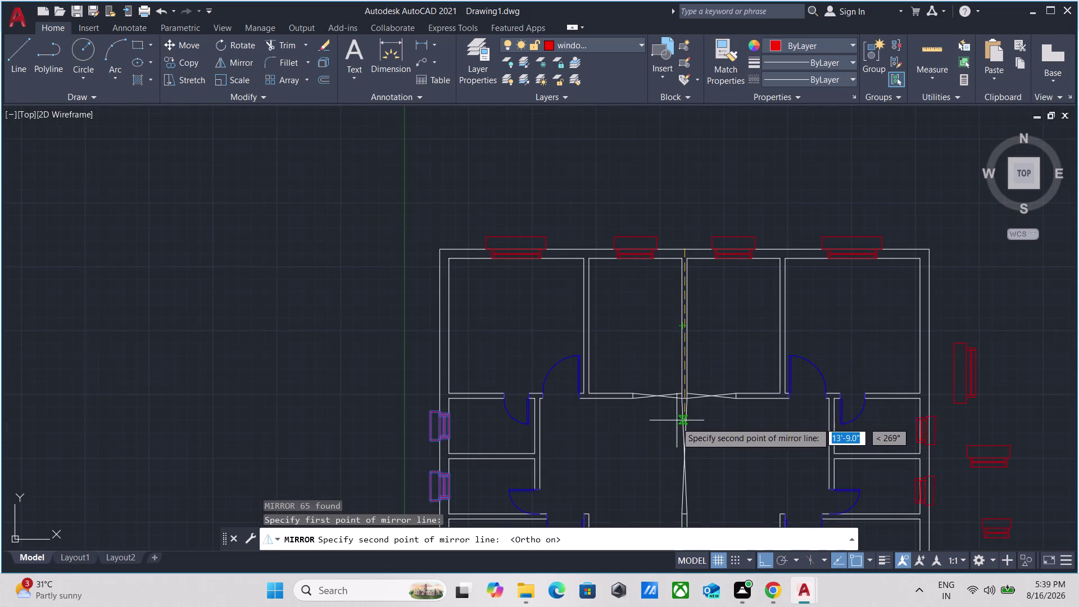
middle_drag(674, 456, 677, 452)
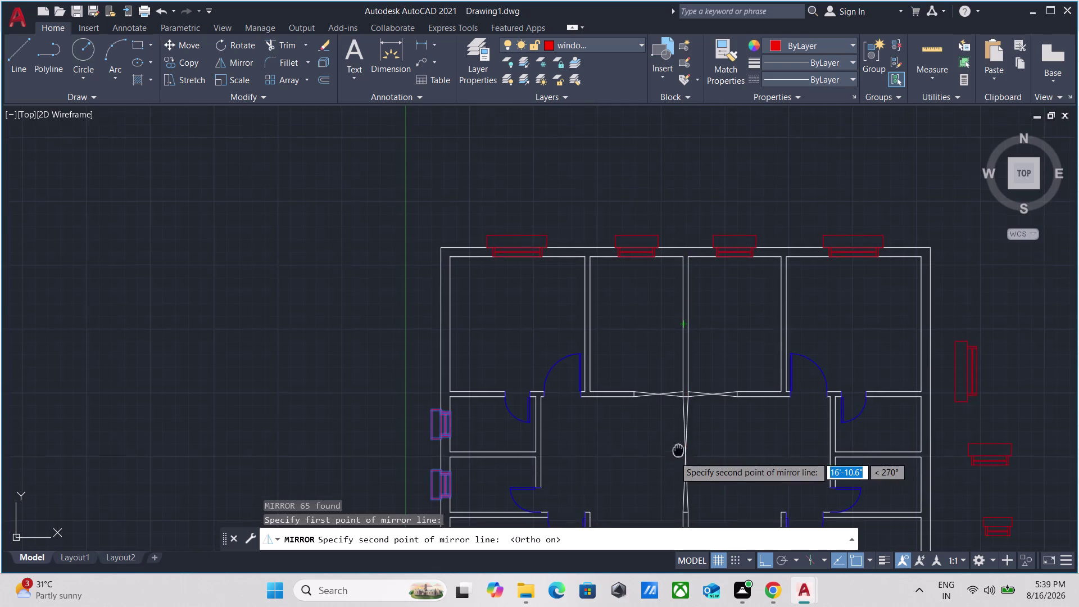
middle_drag(677, 451, 728, 299)
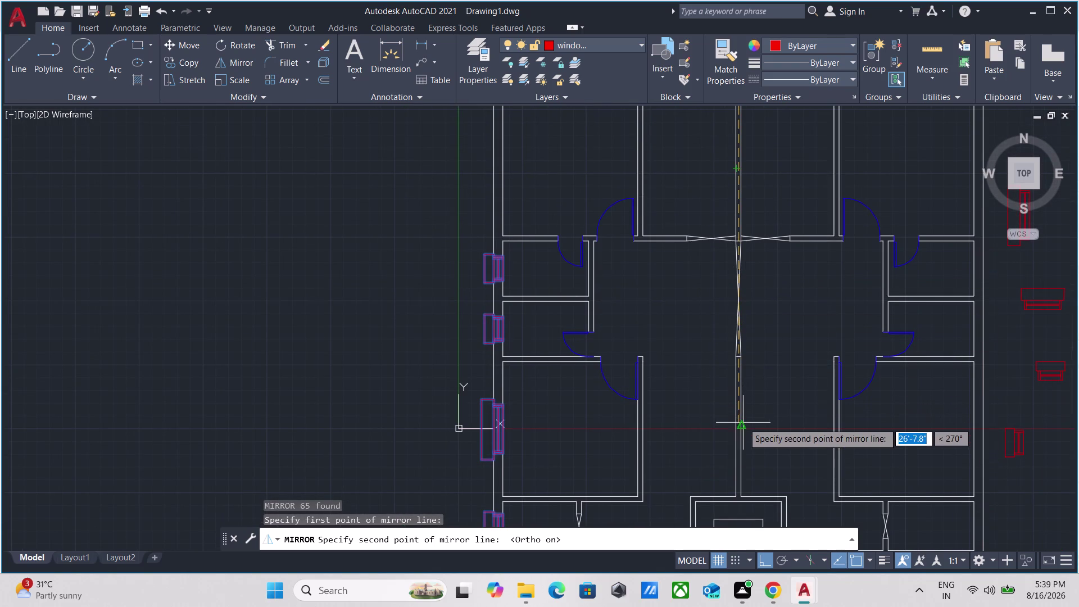
scroll(down, 3)
middle_drag(738, 429, 819, 301)
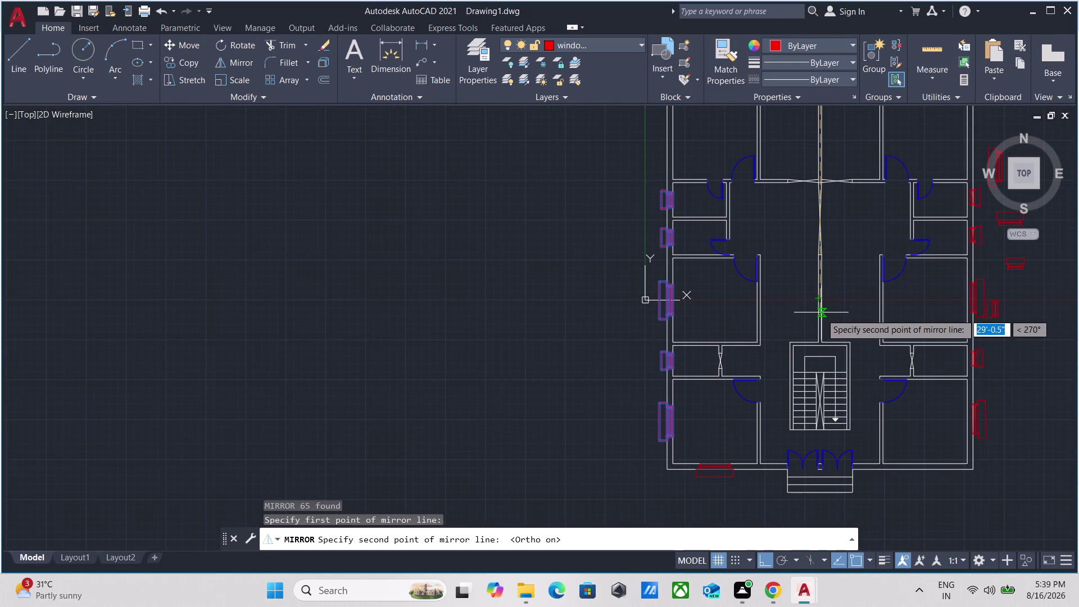
middle_drag(822, 220, 777, 334)
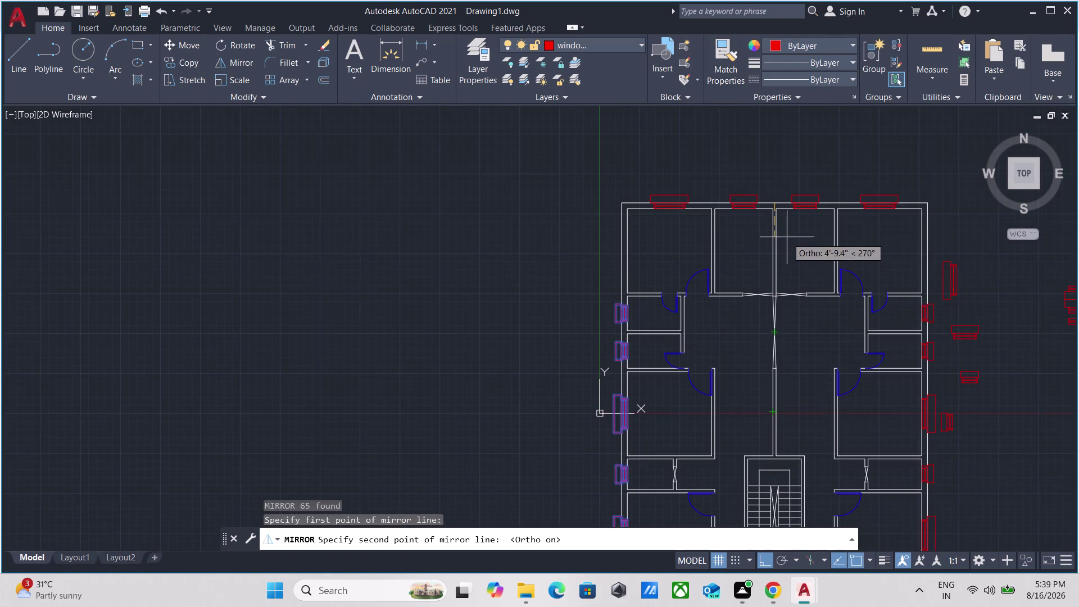
click(773, 339)
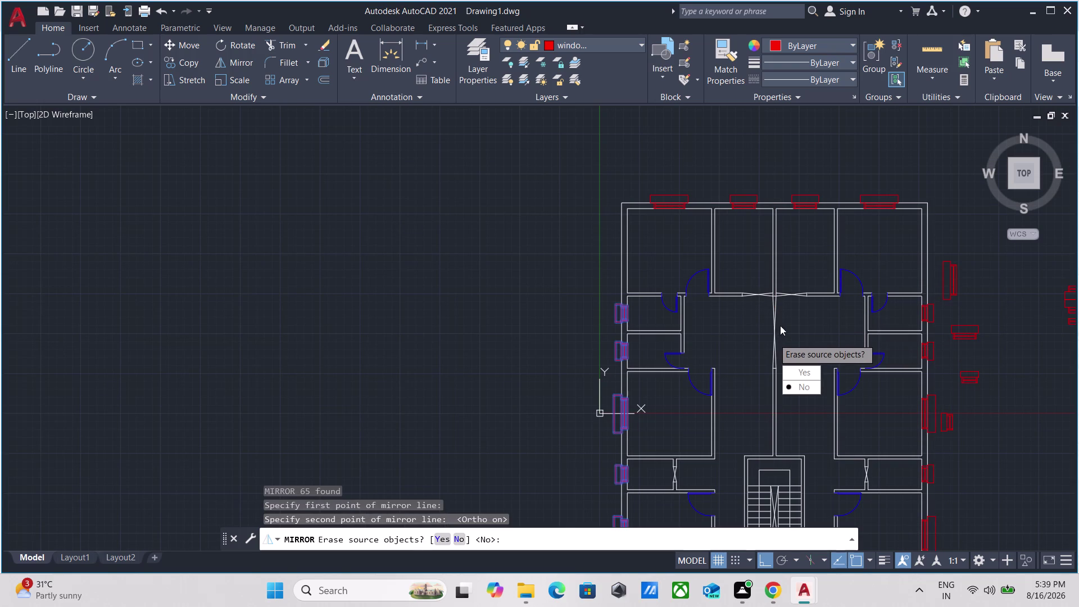
drag(796, 387, 773, 336)
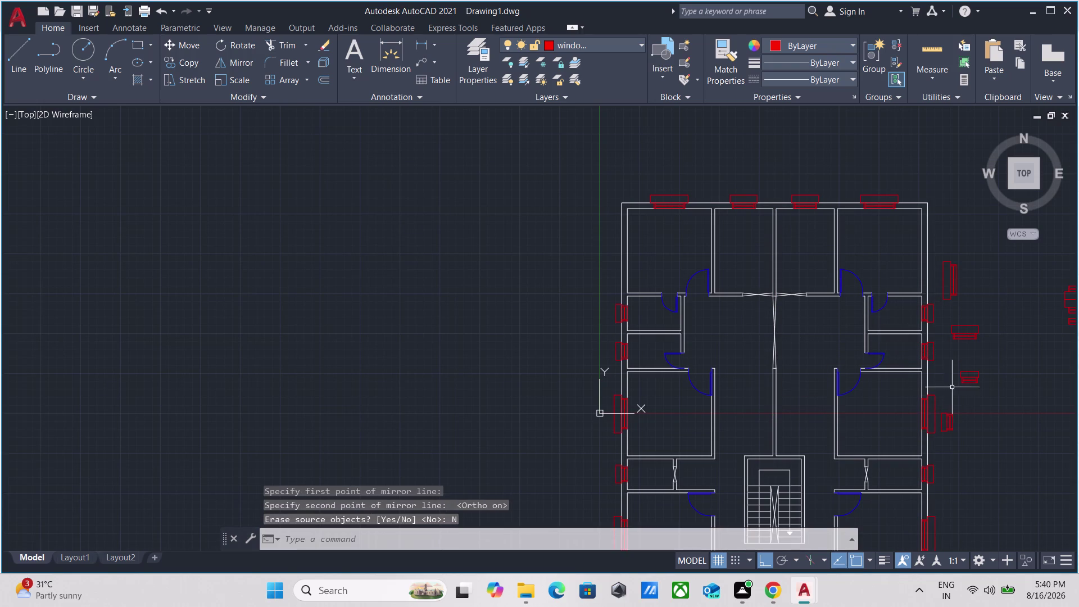
Zoom out and select the front window on the bottom wall.
scroll(up, 3)
scroll(up, 3)
scroll(up, 3)
scroll(up, 3)
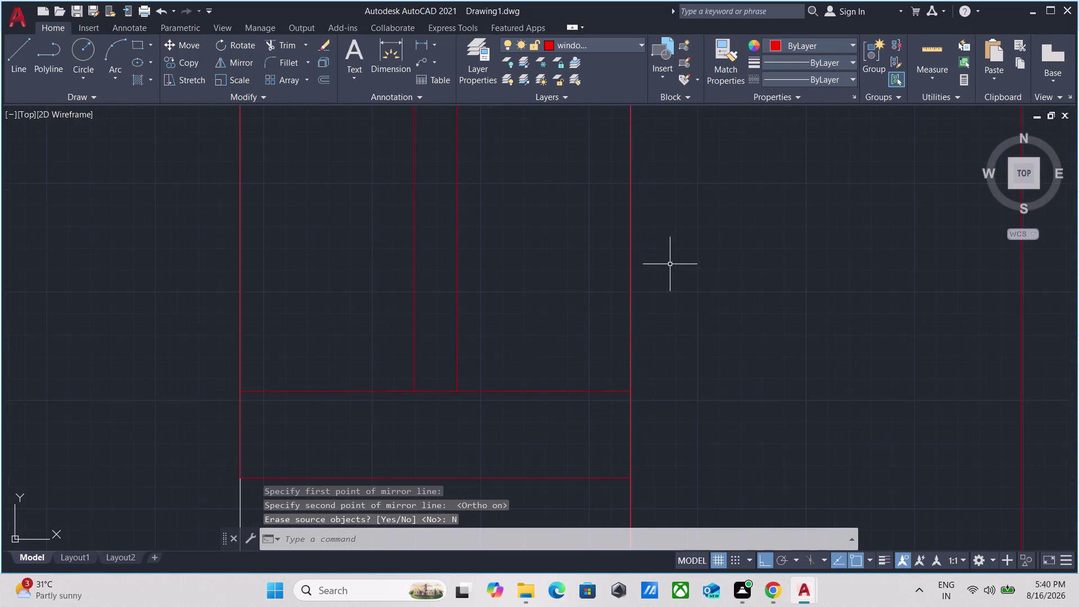
scroll(up, 3)
scroll(up, 3)
scroll(up, 3)
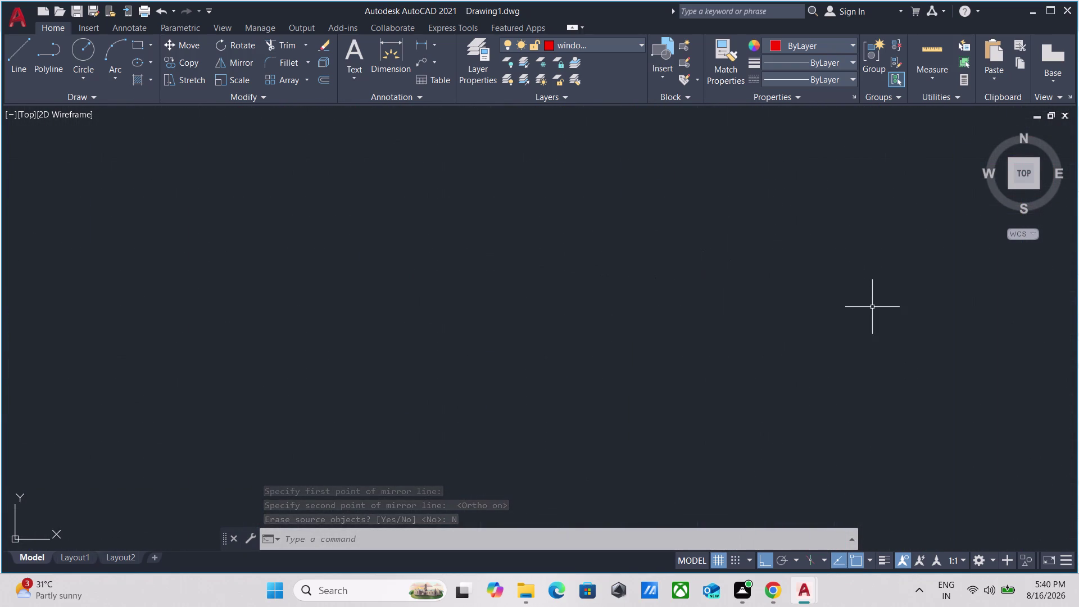
scroll(down, 3)
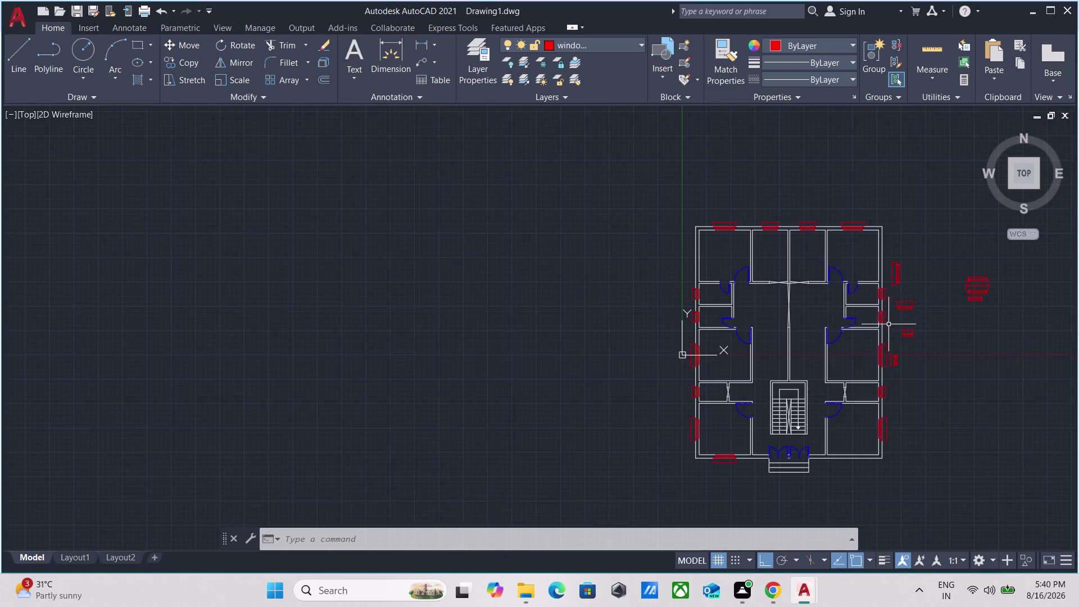
scroll(up, 3)
scroll(down, 3)
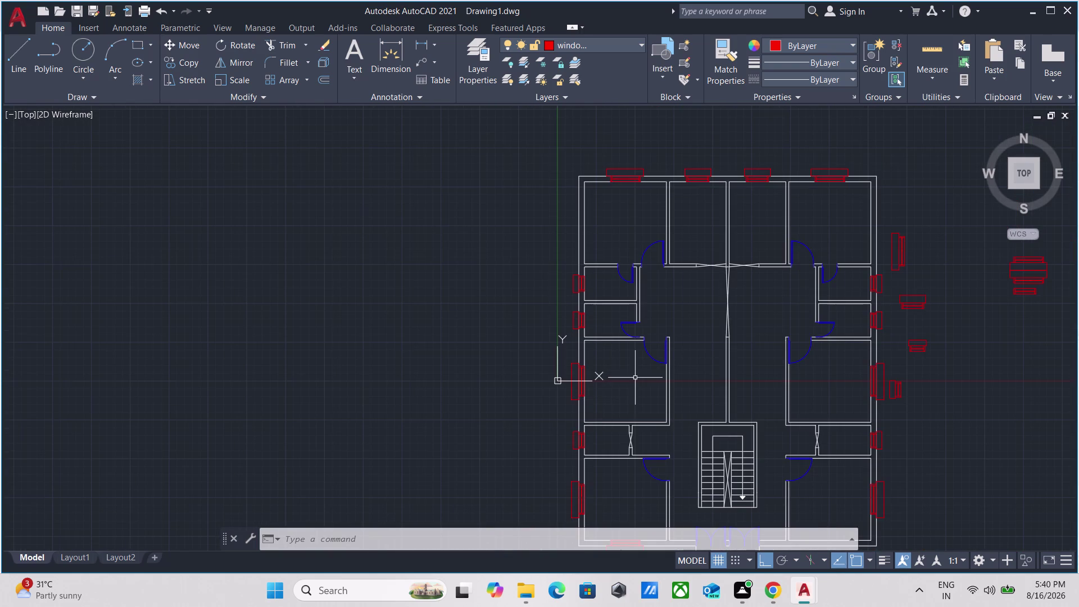
middle_drag(640, 373, 672, 172)
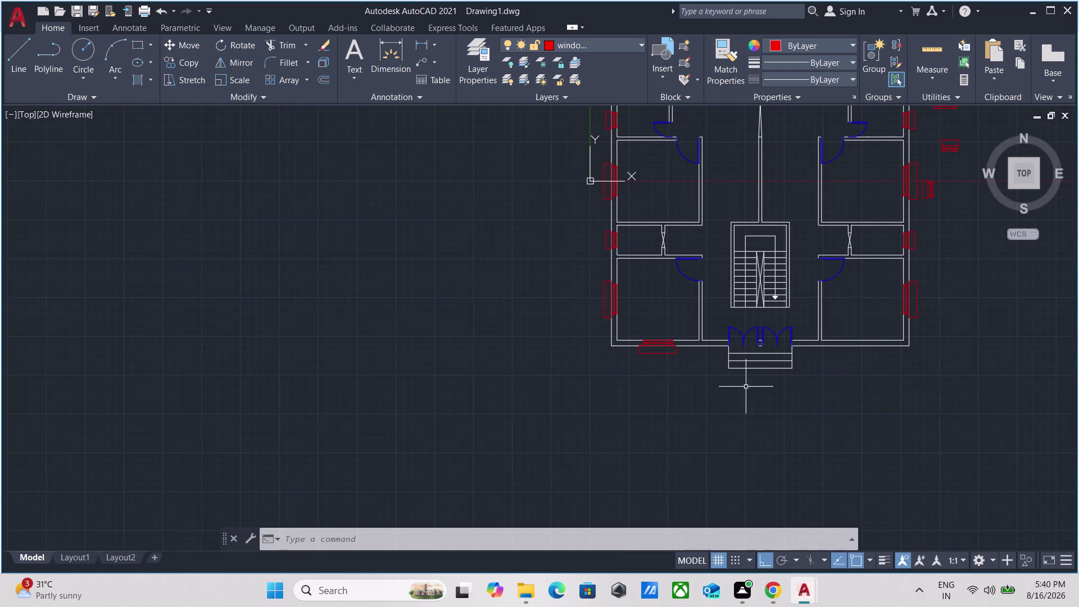
scroll(up, 3)
click(637, 334)
Copy the front window (CO) to the spot right of the entrance doors.
click(614, 317)
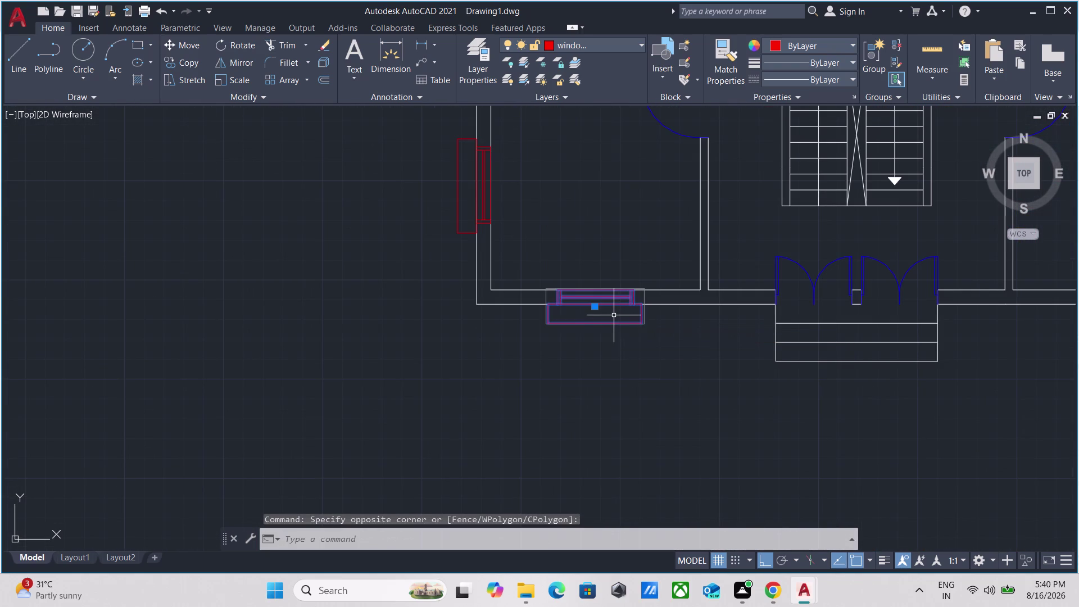
key(c)
key(o)
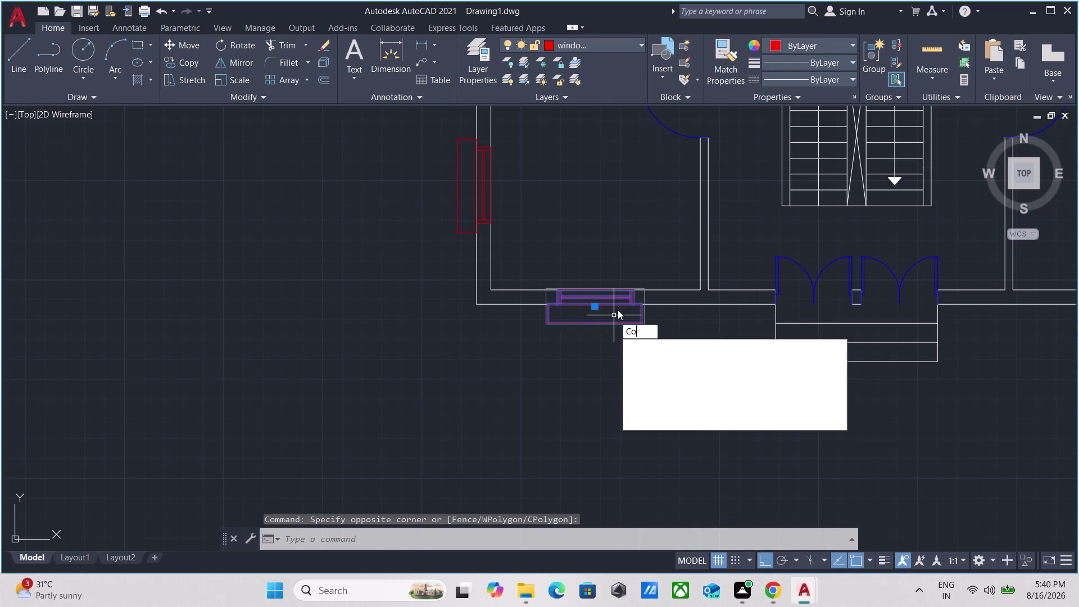
key(Return)
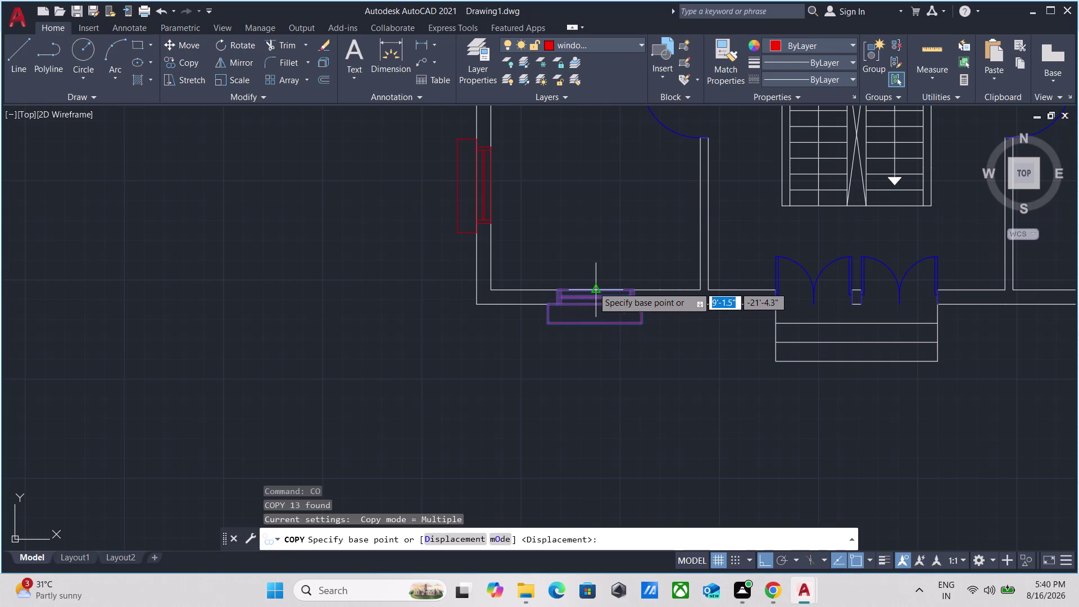
click(594, 284)
scroll(down, 3)
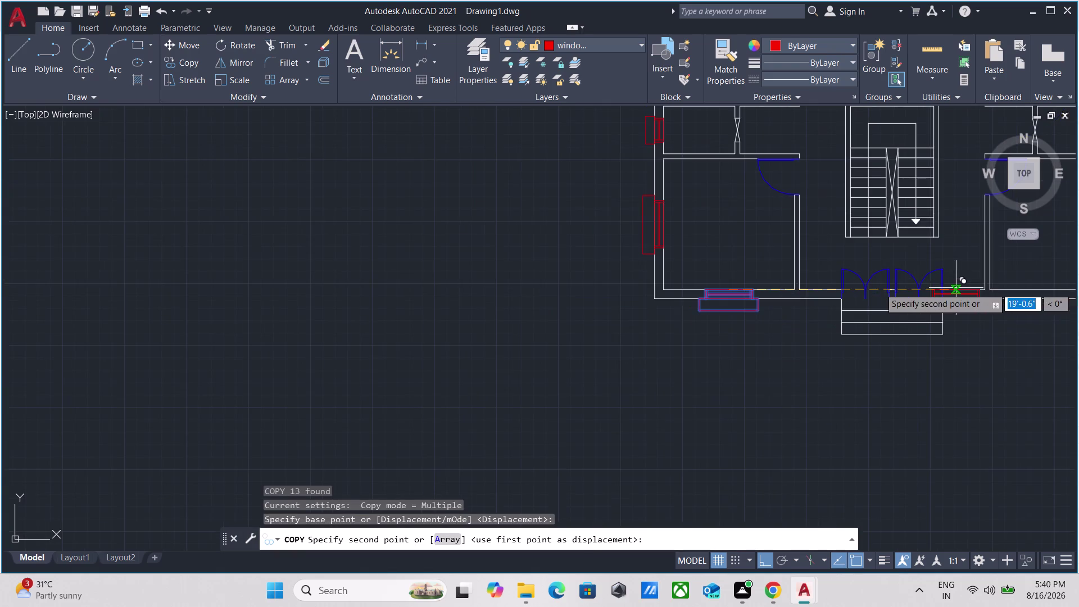
middle_drag(957, 287, 814, 286)
scroll(up, 3)
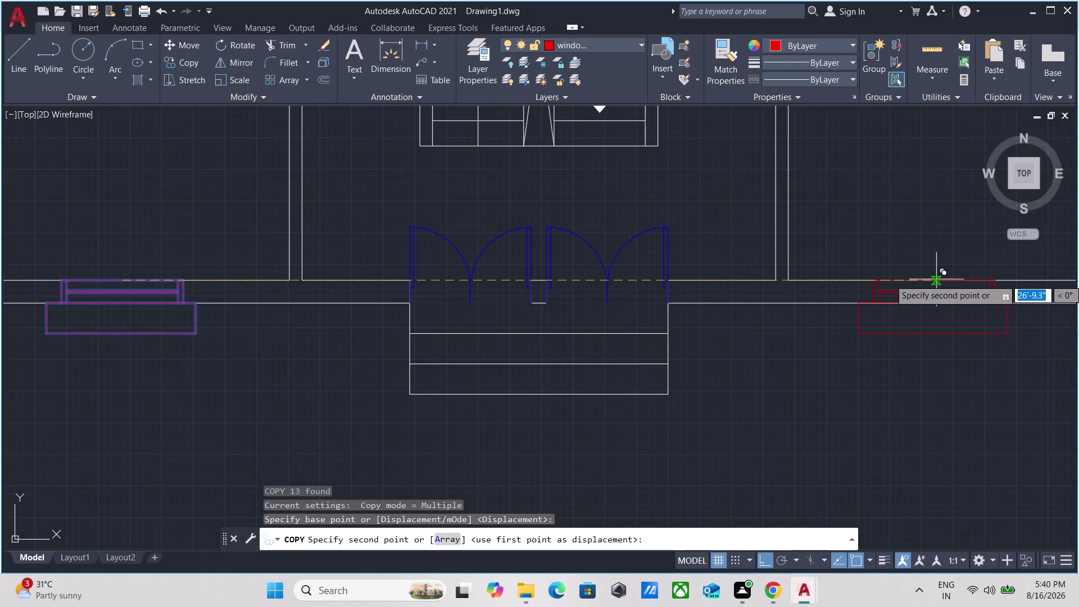
click(960, 282)
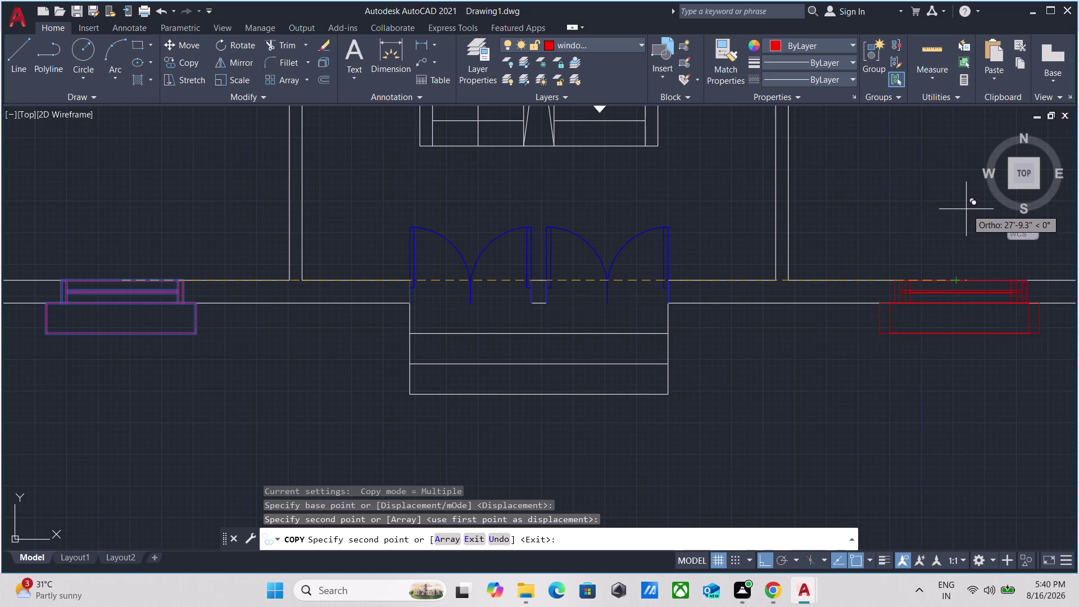
key(Escape)
Pan and zoom around the floor plan to review the result.
scroll(down, 3)
middle_drag(964, 204, 888, 240)
scroll(down, 3)
scroll(down, 3)
middle_drag(888, 240, 819, 342)
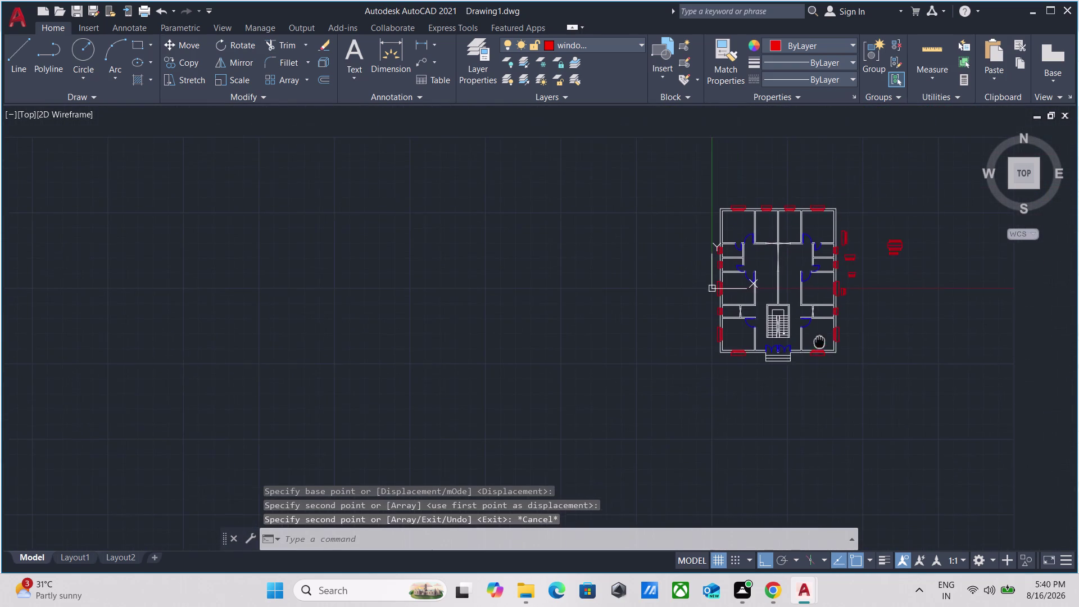
middle_drag(819, 342, 819, 342)
scroll(up, 3)
scroll(up, 3)
scroll(down, 3)
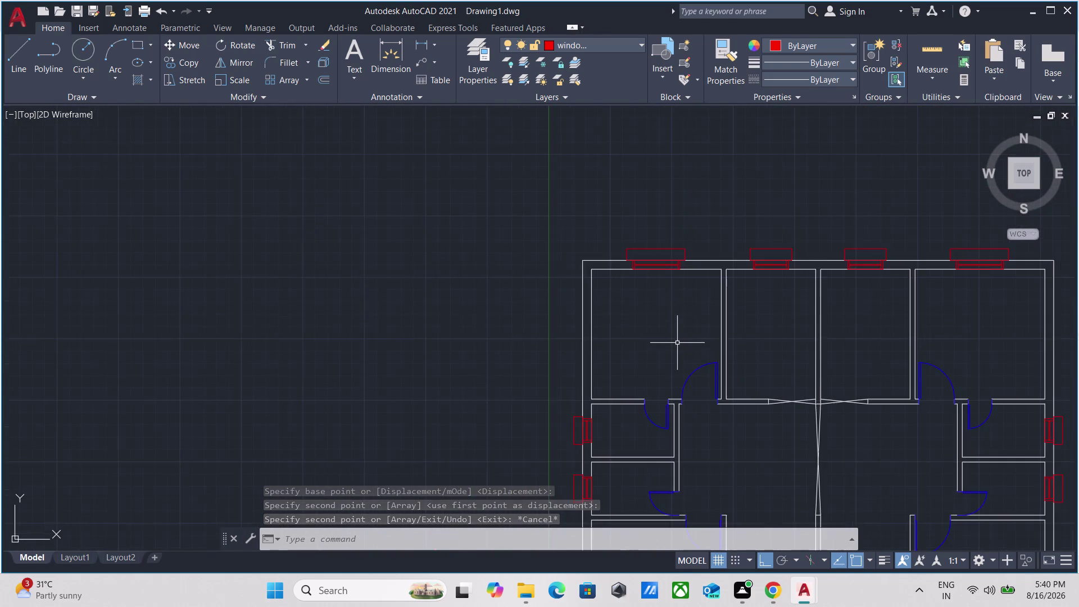
middle_drag(677, 342, 655, 267)
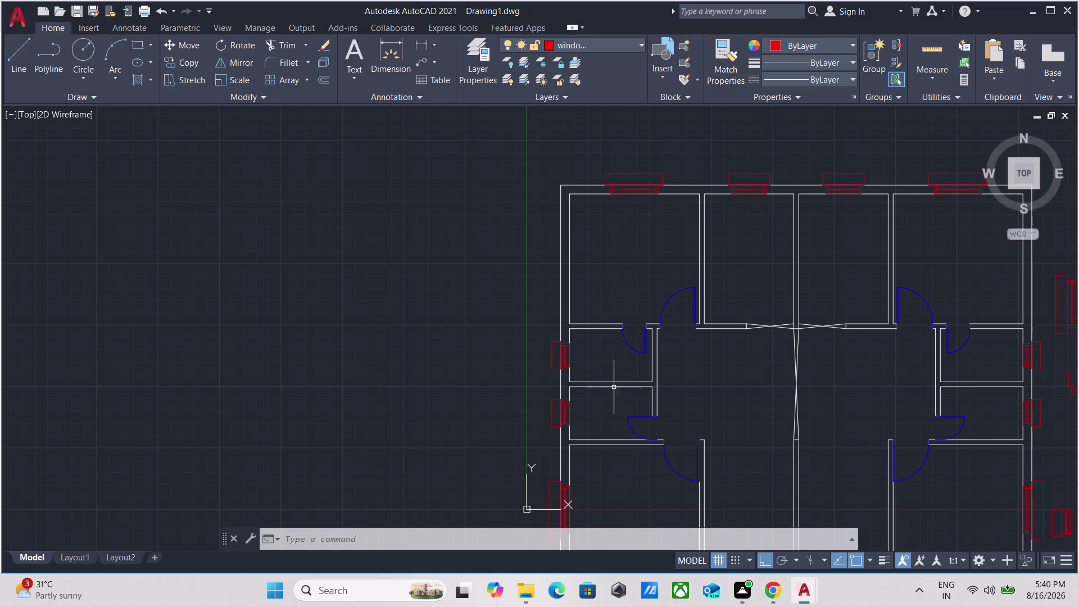
Zoom and pan to the left exterior wall and begin selecting its red window.
scroll(down, 3)
scroll(up, 3)
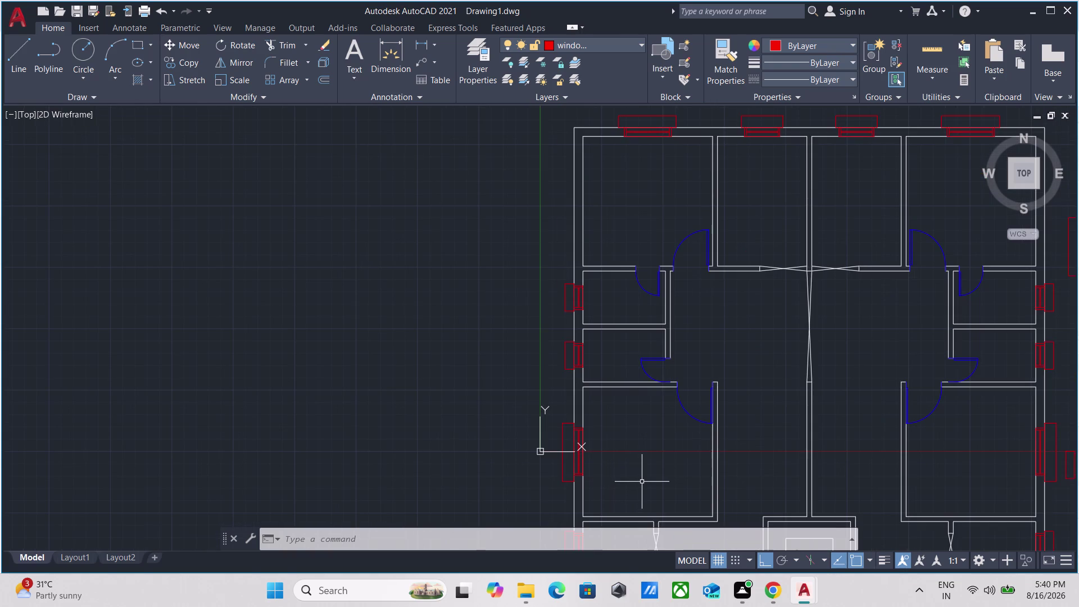
scroll(down, 3)
middle_drag(642, 480, 687, 329)
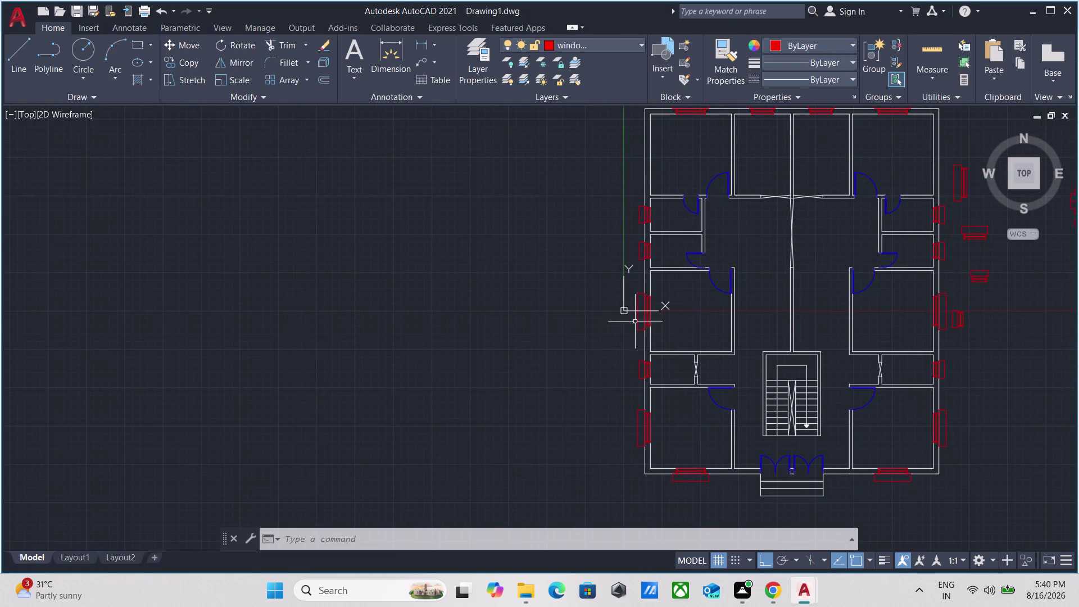
scroll(up, 3)
scroll(down, 3)
scroll(up, 3)
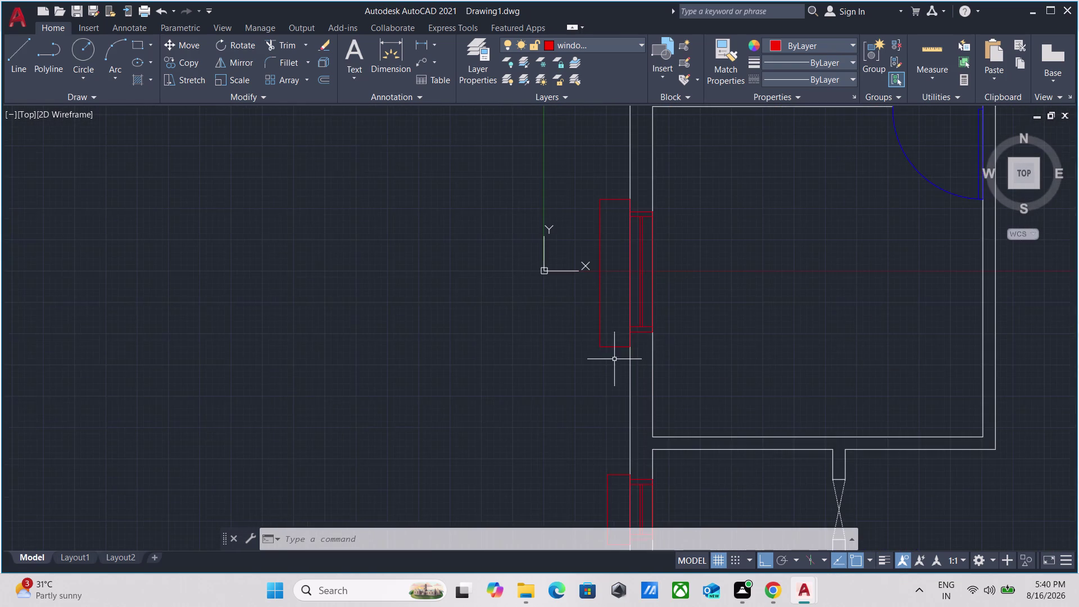
scroll(down, 3)
scroll(down, 3)
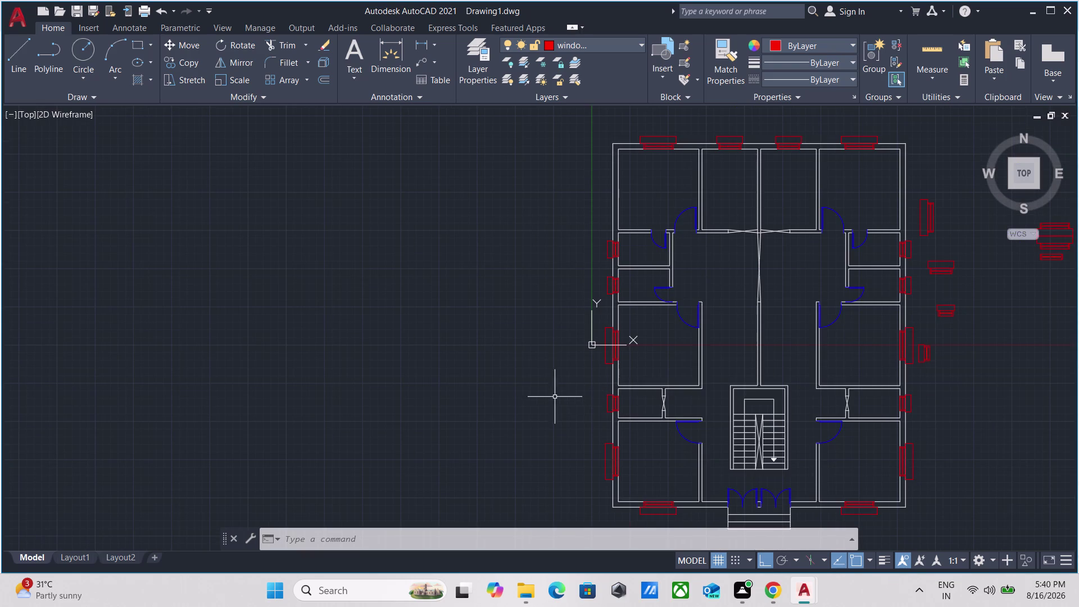
scroll(up, 3)
scroll(up, 3)
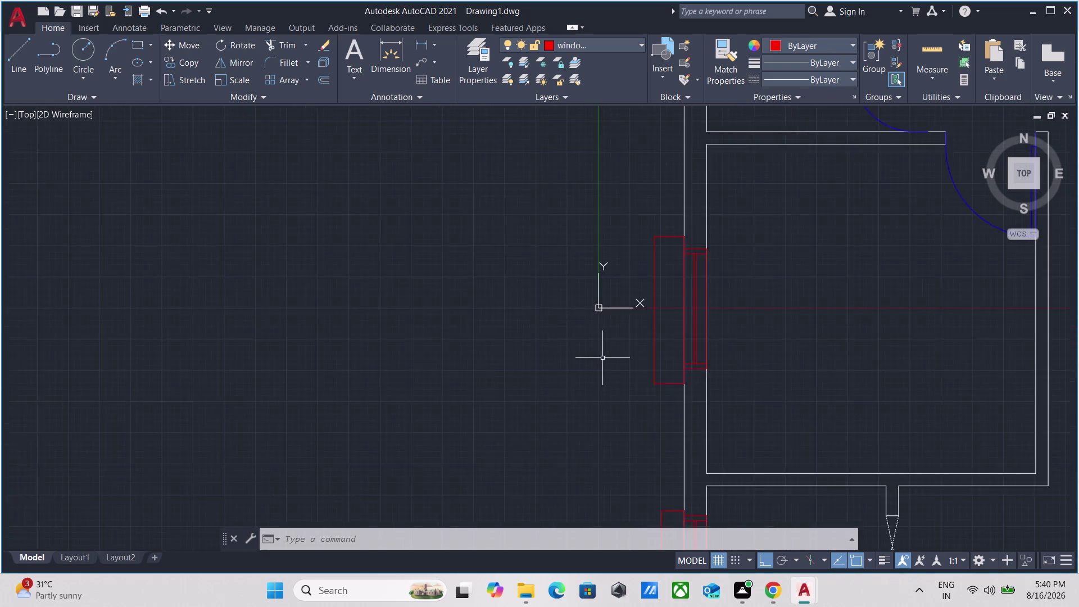
scroll(up, 3)
click(702, 325)
Copy the selected window with CO to a point higher up the left wall.
click(591, 322)
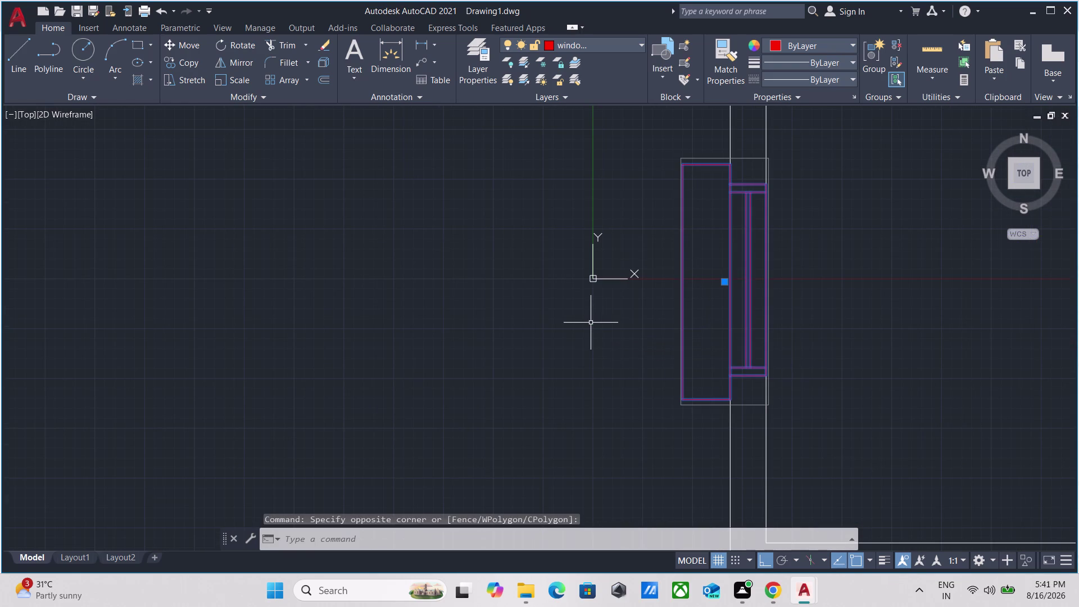
text(co)
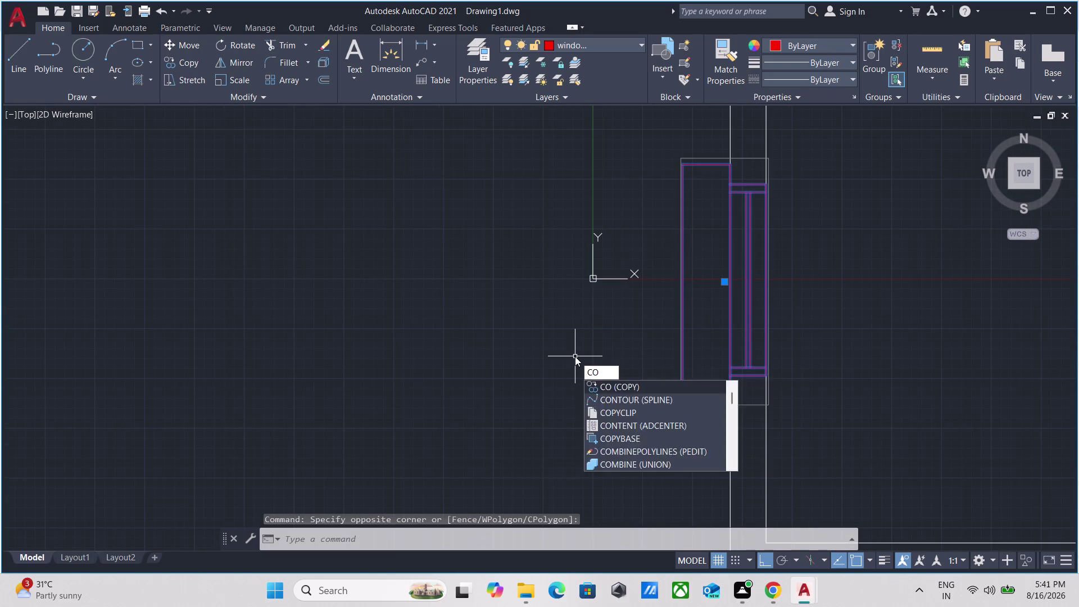
key(Return)
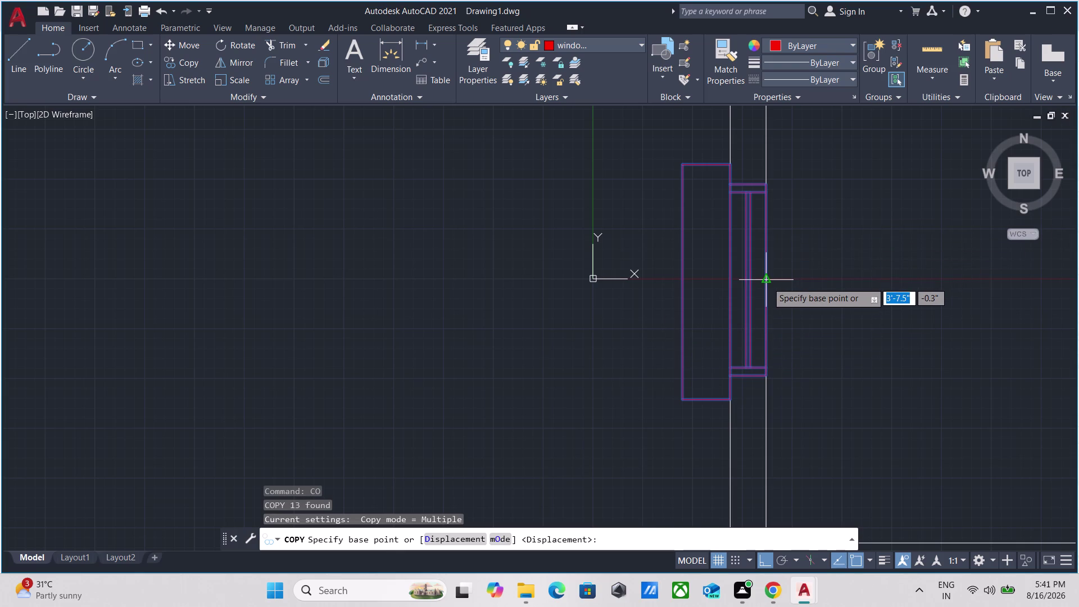
click(767, 277)
scroll(down, 3)
middle_drag(784, 199, 741, 416)
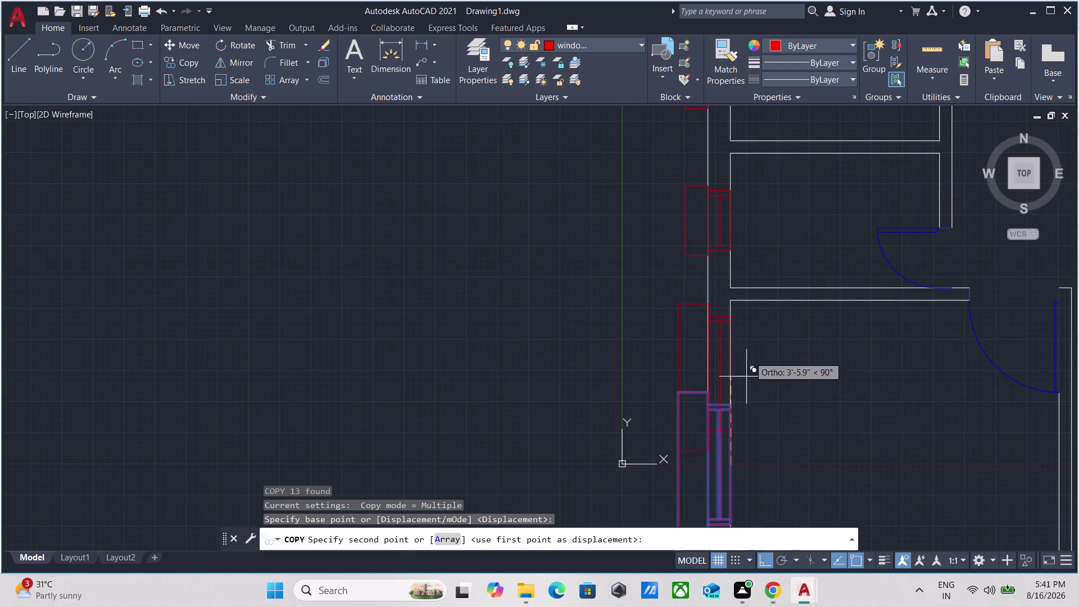
scroll(down, 3)
middle_drag(757, 240, 702, 421)
scroll(up, 3)
click(674, 282)
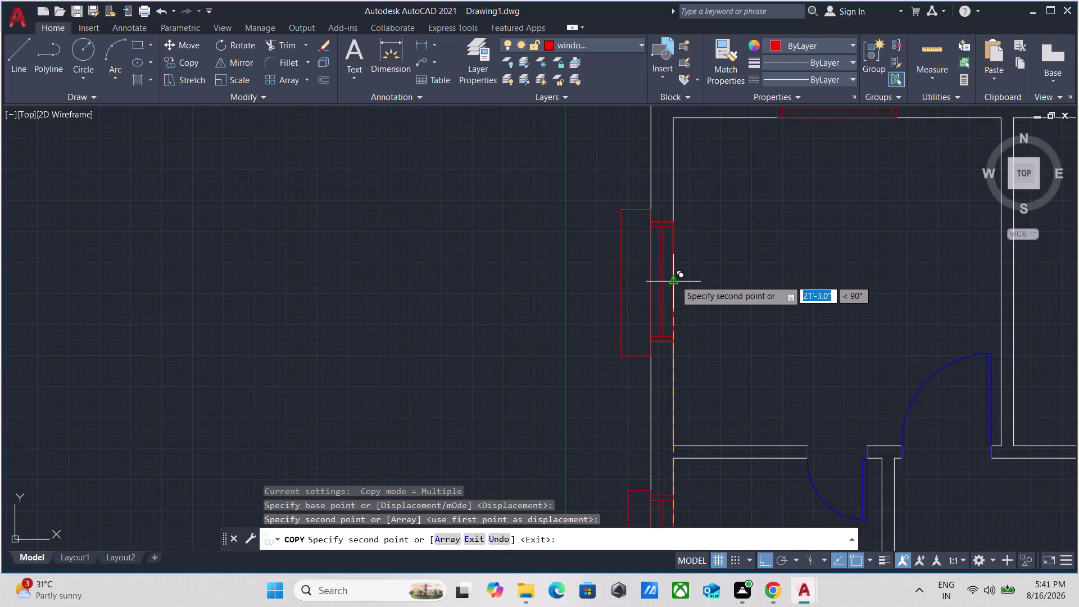
key(Escape)
scroll(down, 3)
scroll(down, 3)
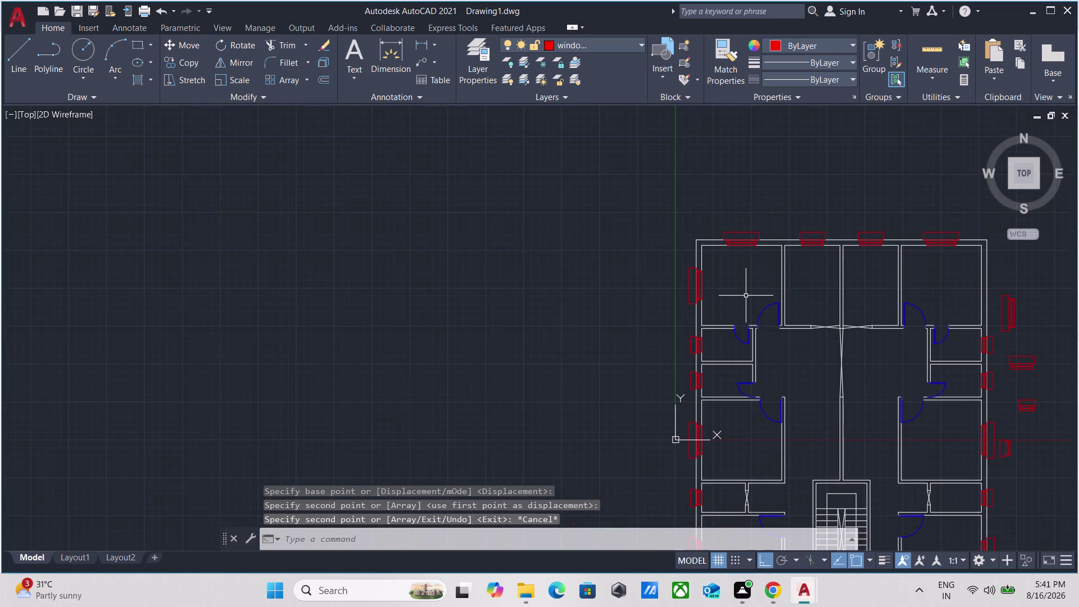
middle_drag(745, 296, 582, 152)
Select the right-wall window and copy it onto the top-right room's exterior wall.
scroll(up, 3)
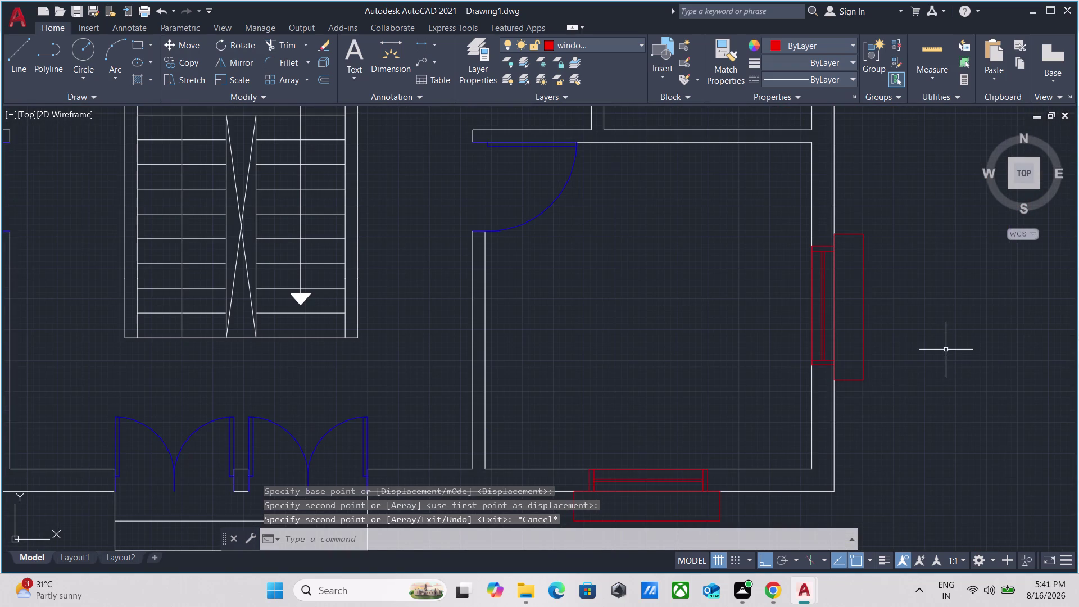
drag(944, 349, 933, 351)
click(849, 375)
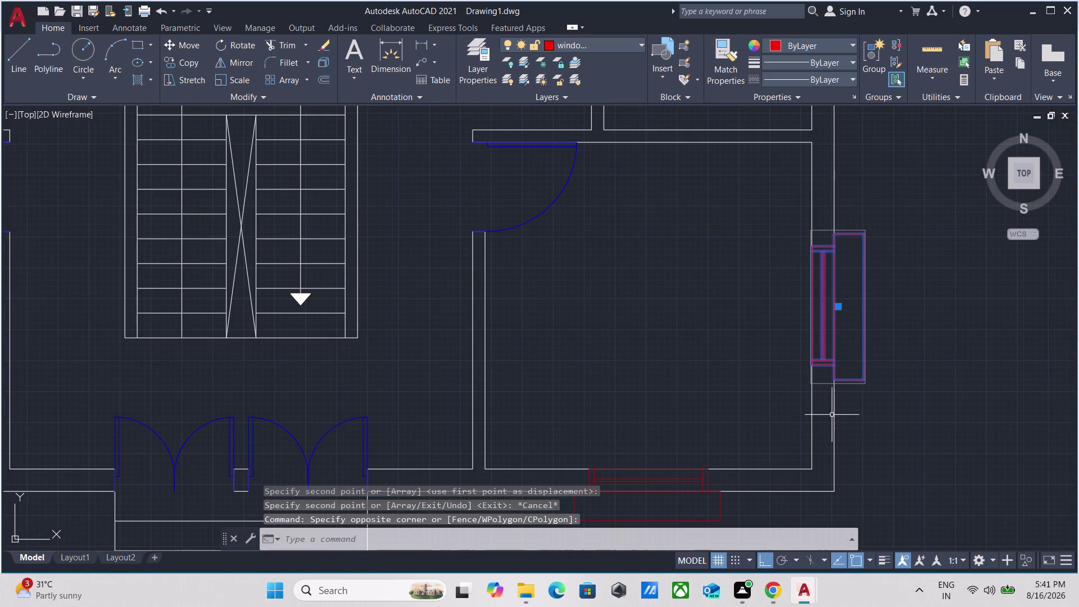
text(co)
key(Return)
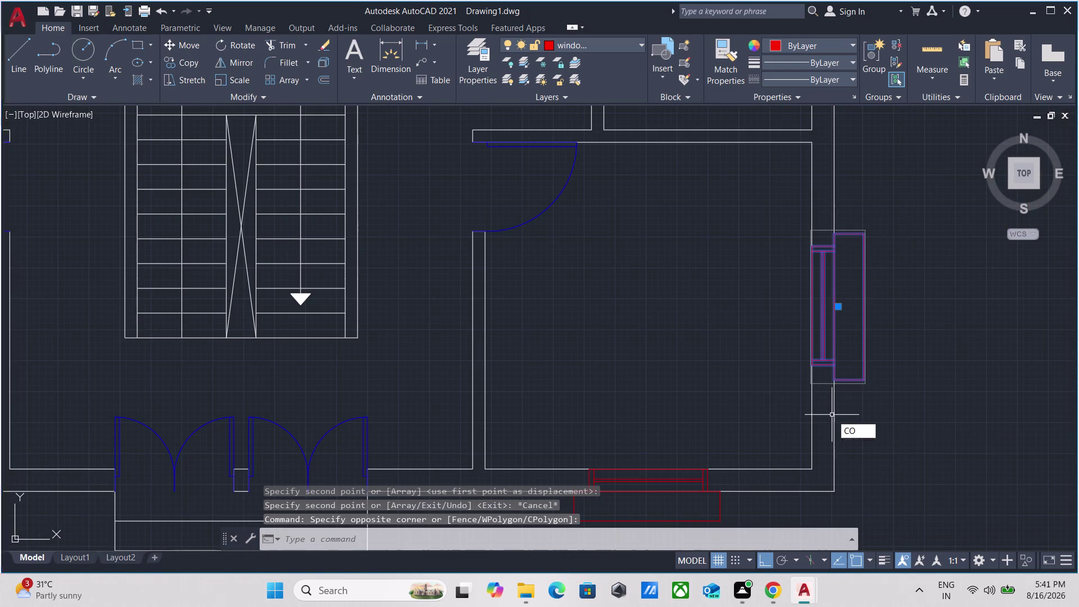
click(812, 305)
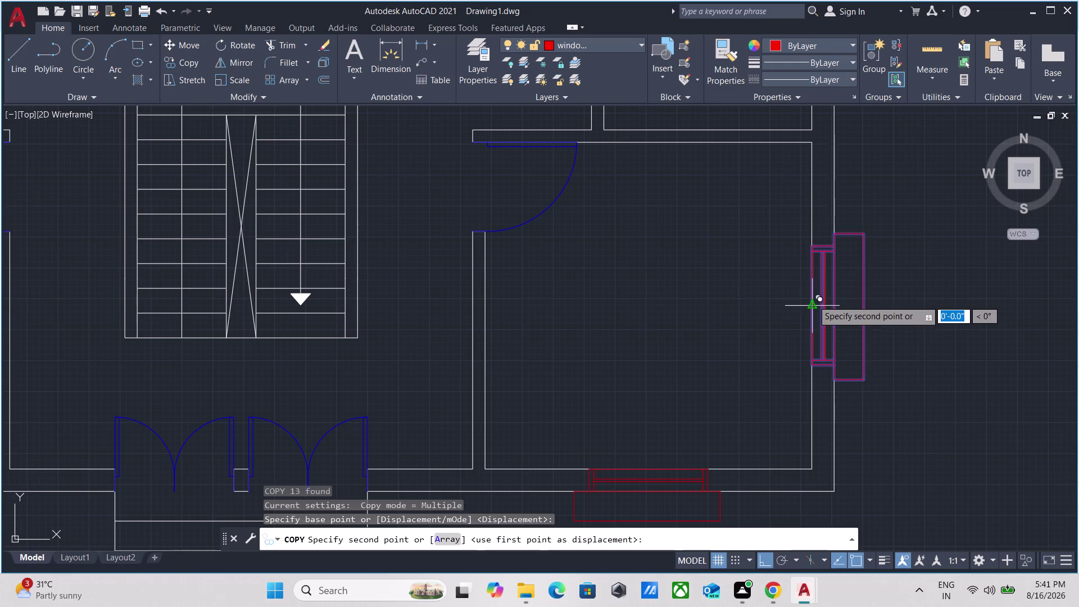
scroll(down, 3)
middle_drag(819, 196, 761, 509)
scroll(down, 3)
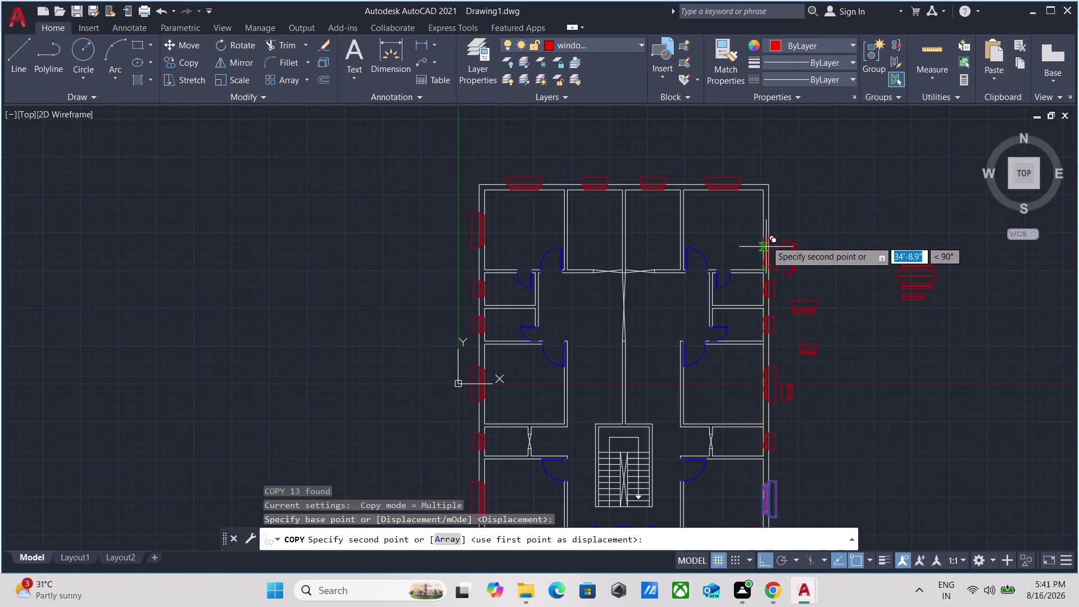
scroll(up, 3)
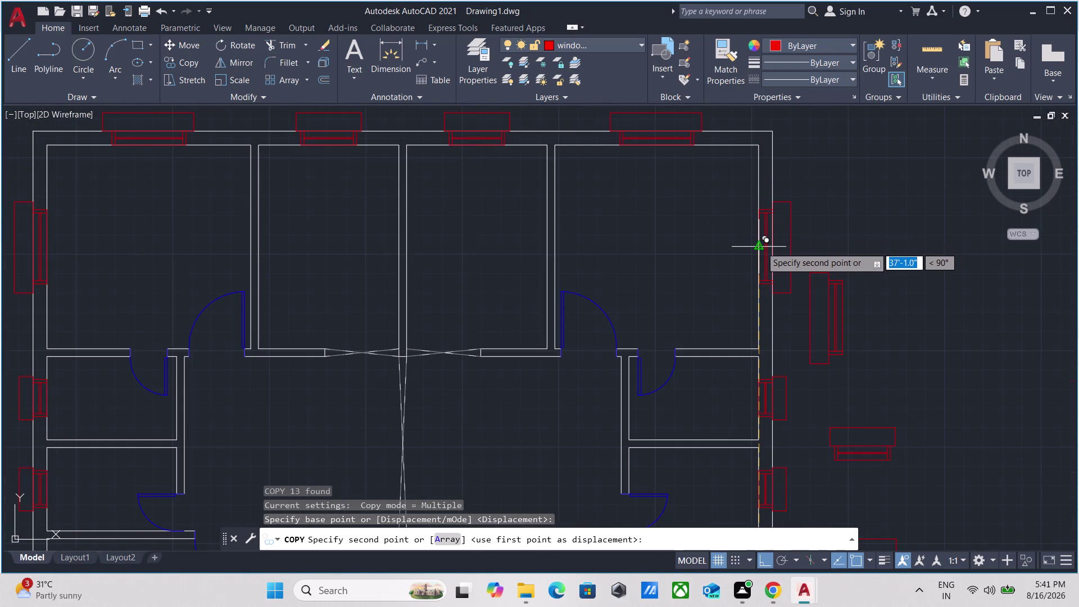
click(761, 246)
key(Escape)
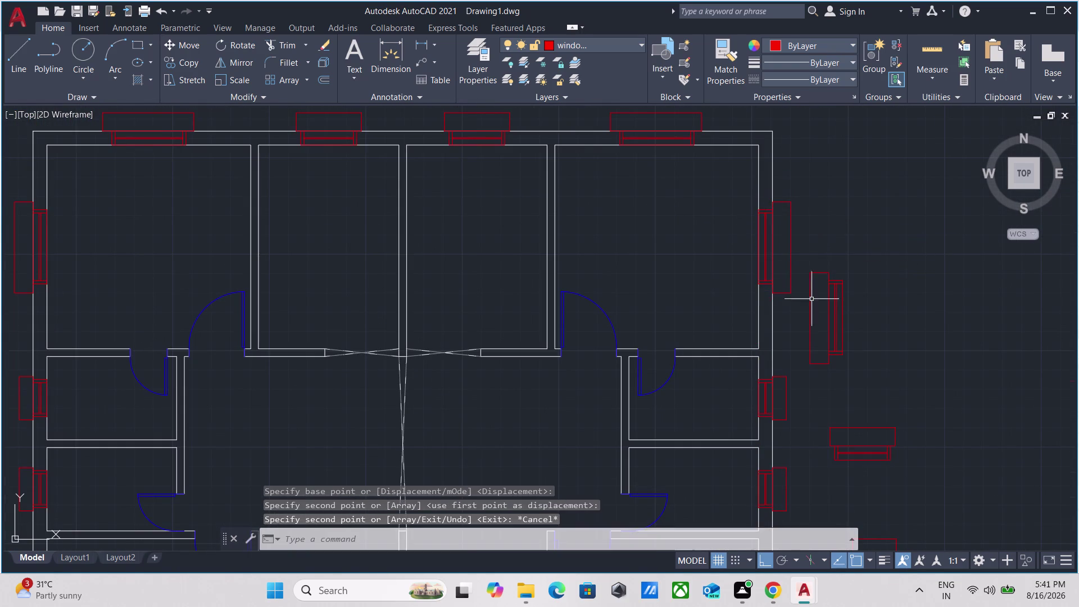
Zoom out over the whole plan and pan down to the entrance side.
scroll(down, 3)
scroll(up, 3)
scroll(down, 3)
middle_drag(821, 351, 839, 295)
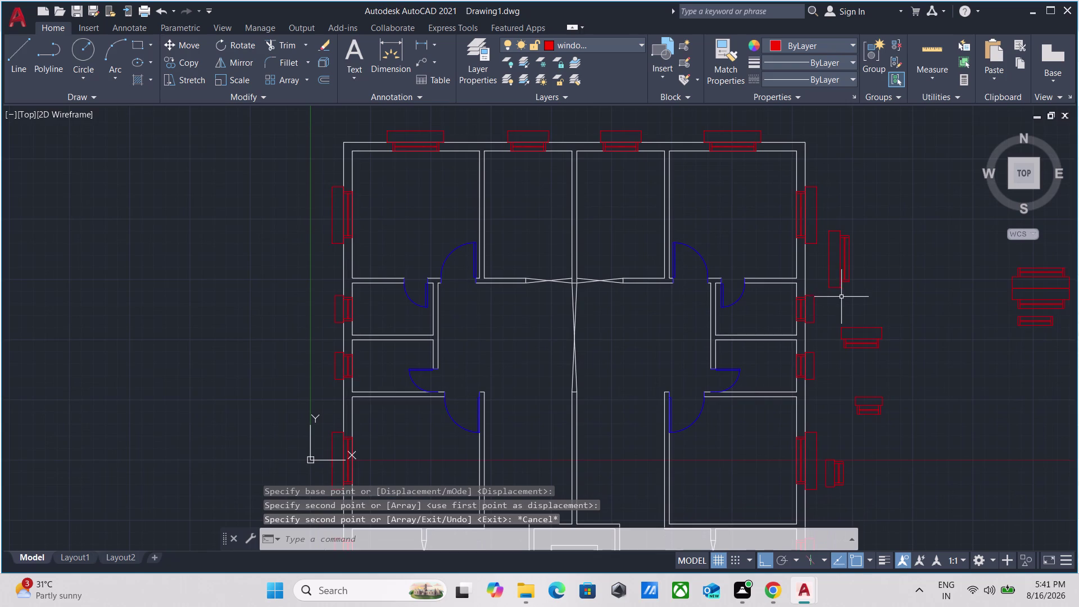
scroll(down, 3)
scroll(up, 3)
scroll(up, 3)
scroll(down, 3)
scroll(down, 3)
scroll(up, 3)
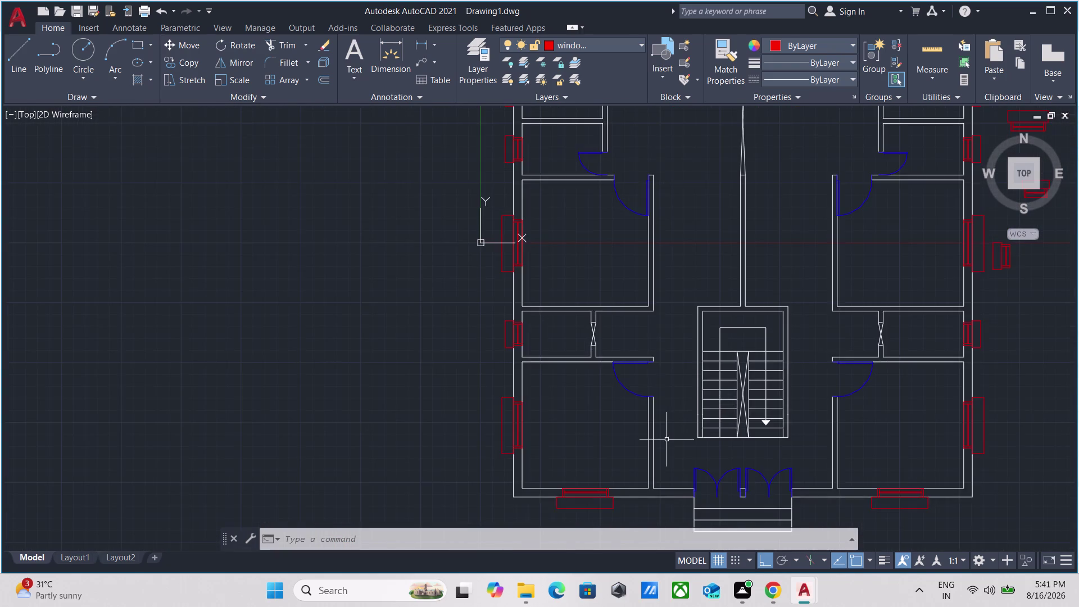
scroll(down, 3)
scroll(up, 3)
middle_drag(704, 449, 701, 338)
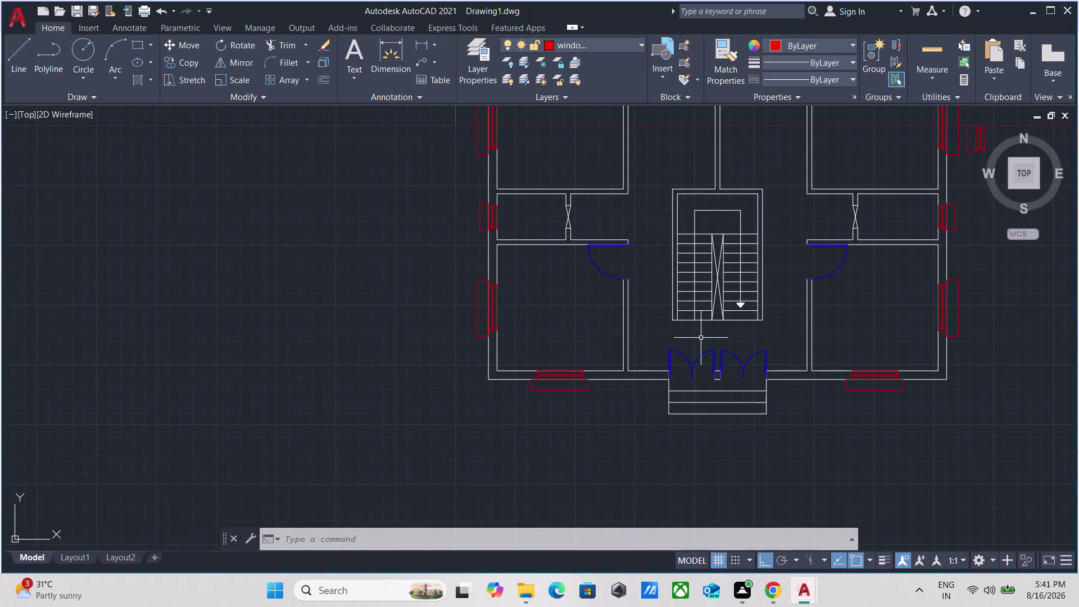